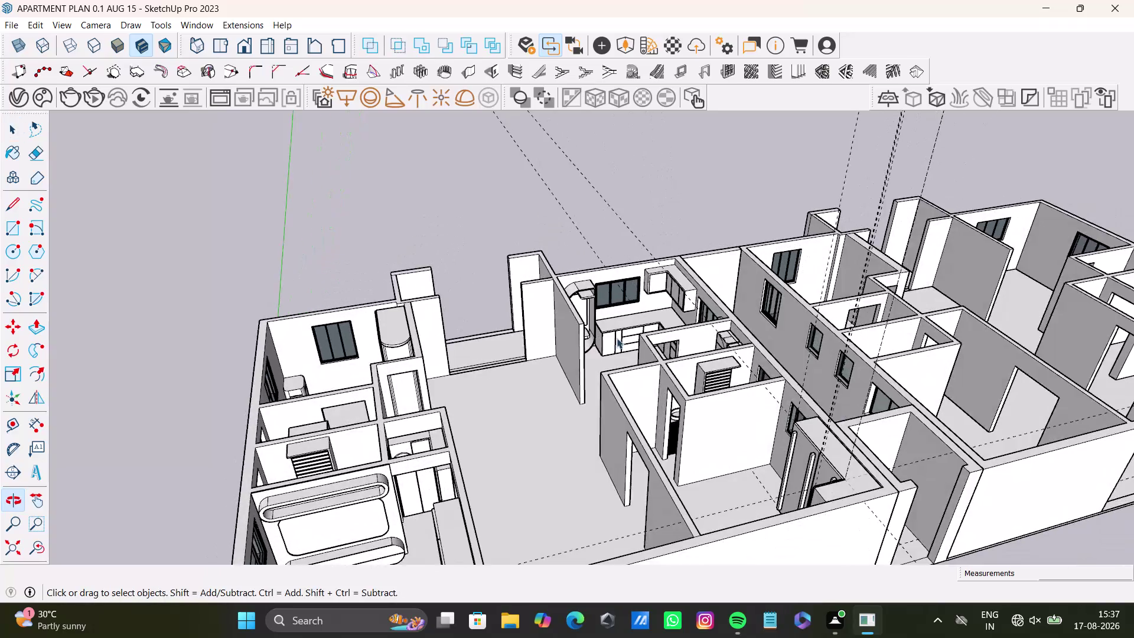
Orbit over the apartment rooms toward the bedroom wardrobe wall.
scroll(up, 3)
middle_drag(634, 352, 814, 373)
scroll(up, 3)
middle_drag(639, 326, 602, 481)
scroll(down, 3)
middle_drag(614, 471, 446, 435)
scroll(down, 3)
middle_drag(527, 371, 558, 336)
middle_drag(580, 413, 487, 572)
scroll(down, 3)
middle_drag(499, 469, 567, 364)
middle_drag(666, 405, 405, 408)
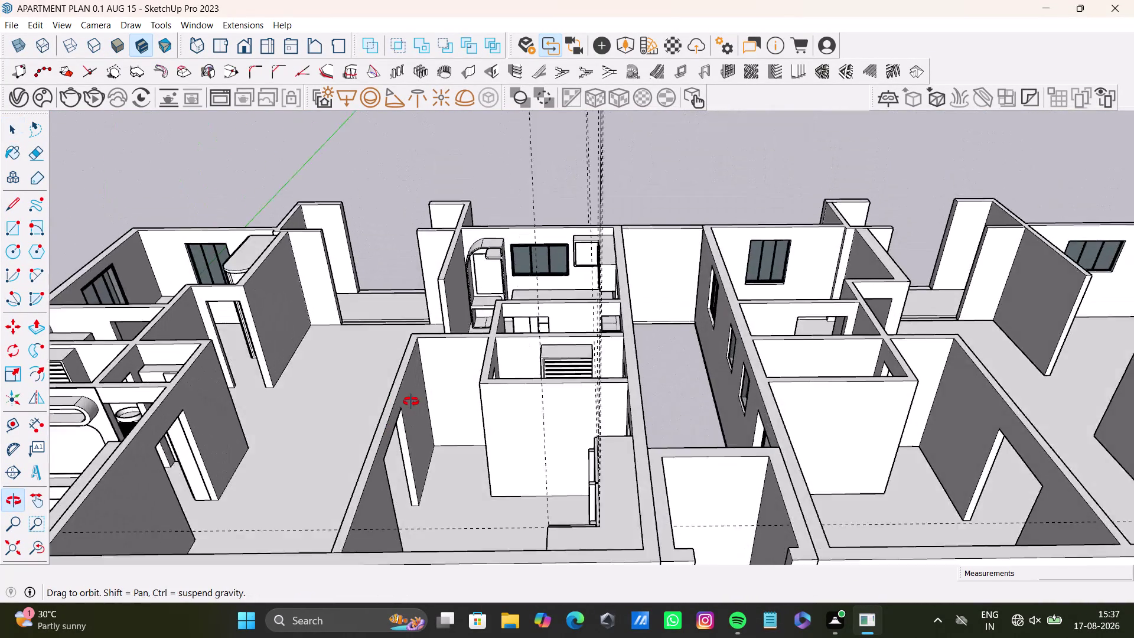
middle_drag(405, 408, 508, 361)
scroll(up, 3)
middle_drag(575, 382, 677, 371)
middle_drag(682, 376, 644, 440)
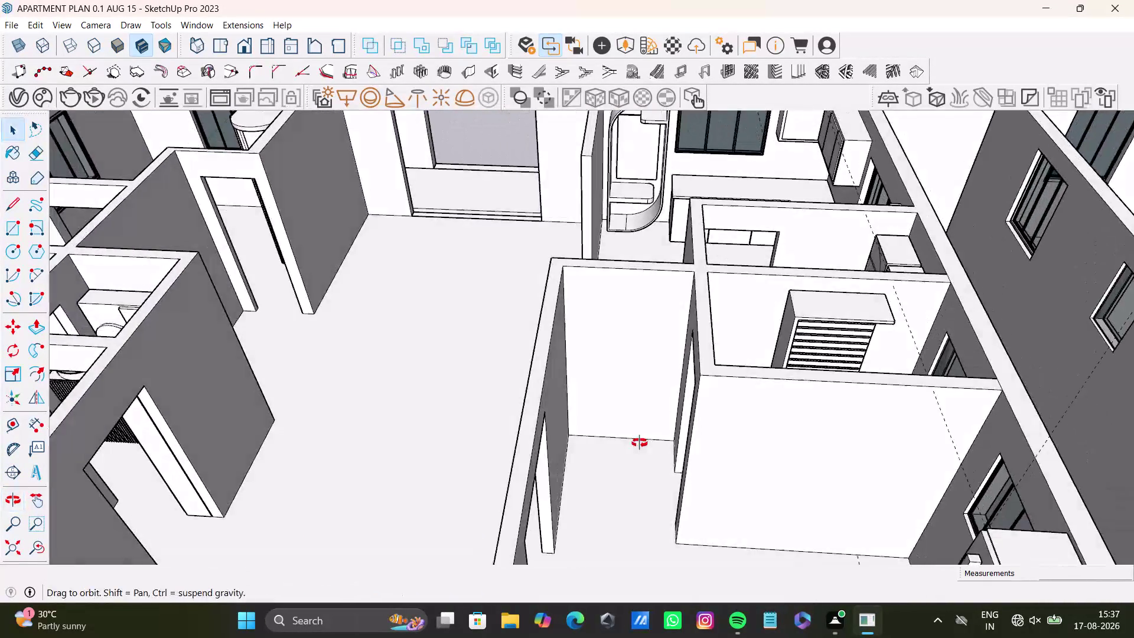
middle_drag(644, 440, 620, 433)
scroll(up, 3)
middle_drag(601, 391, 606, 310)
scroll(down, 3)
middle_drag(730, 428, 839, 453)
middle_drag(868, 466, 949, 466)
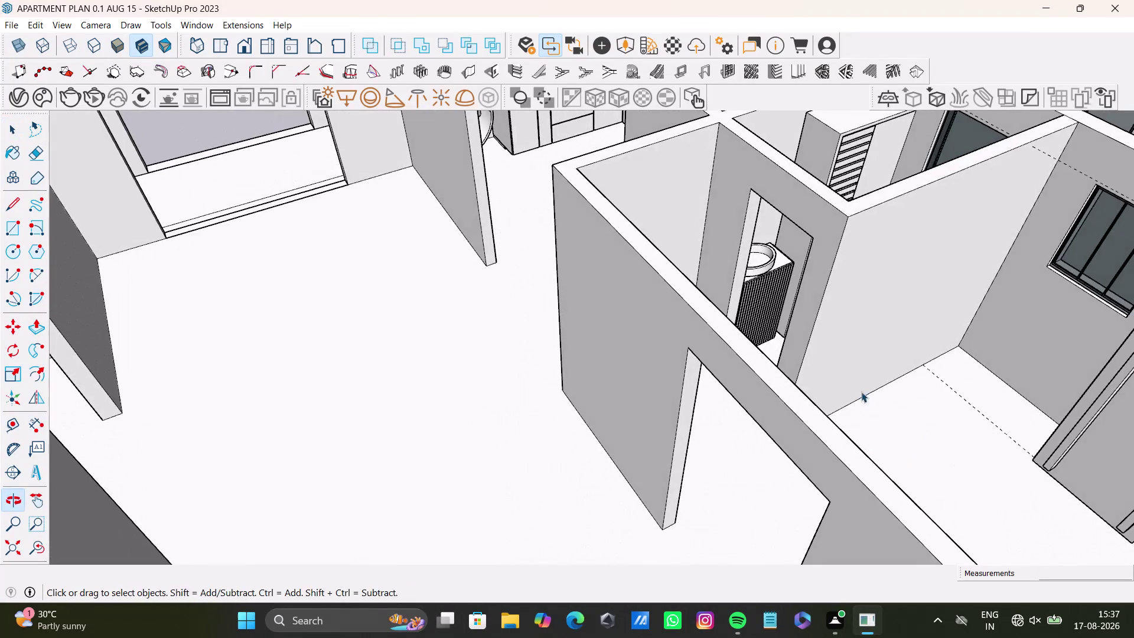
middle_drag(801, 383, 542, 457)
middle_drag(529, 480, 809, 505)
middle_drag(753, 375, 527, 431)
middle_drag(520, 434, 675, 482)
middle_drag(672, 371, 563, 384)
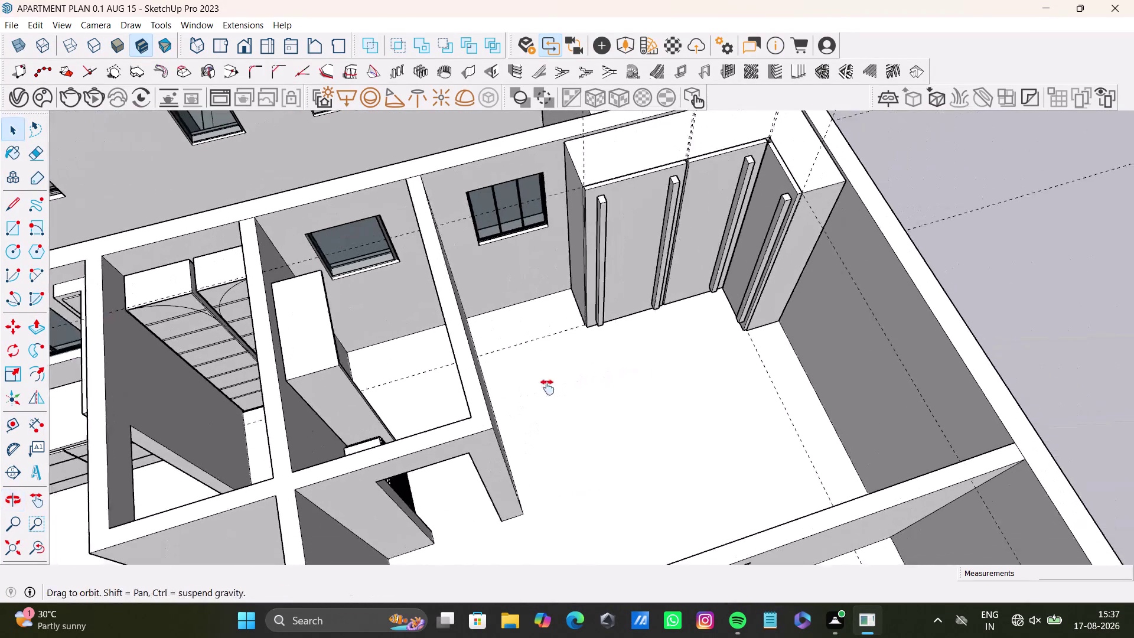
middle_drag(563, 384, 543, 387)
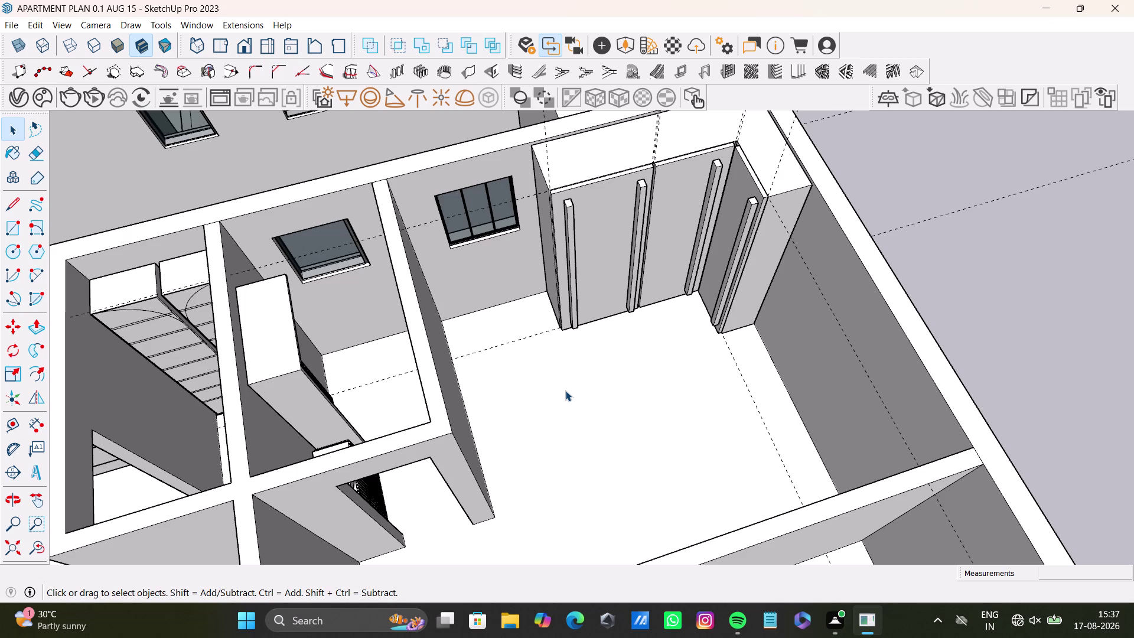
key(space)
key(space)
scroll(down, 3)
middle_drag(628, 441, 703, 552)
middle_drag(695, 525, 584, 417)
scroll(down, 3)
middle_drag(603, 482, 611, 383)
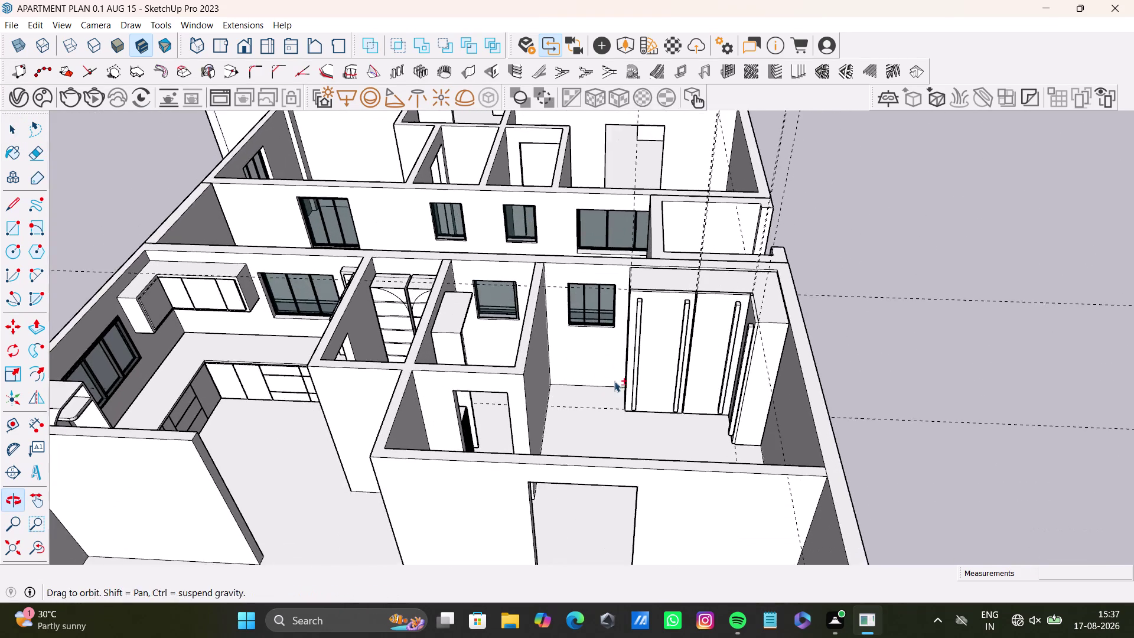
Orbit toward the wardrobe beside the window and frame the corner wardrobe from above.
middle_drag(628, 406, 823, 581)
scroll(up, 3)
middle_drag(659, 317, 547, 203)
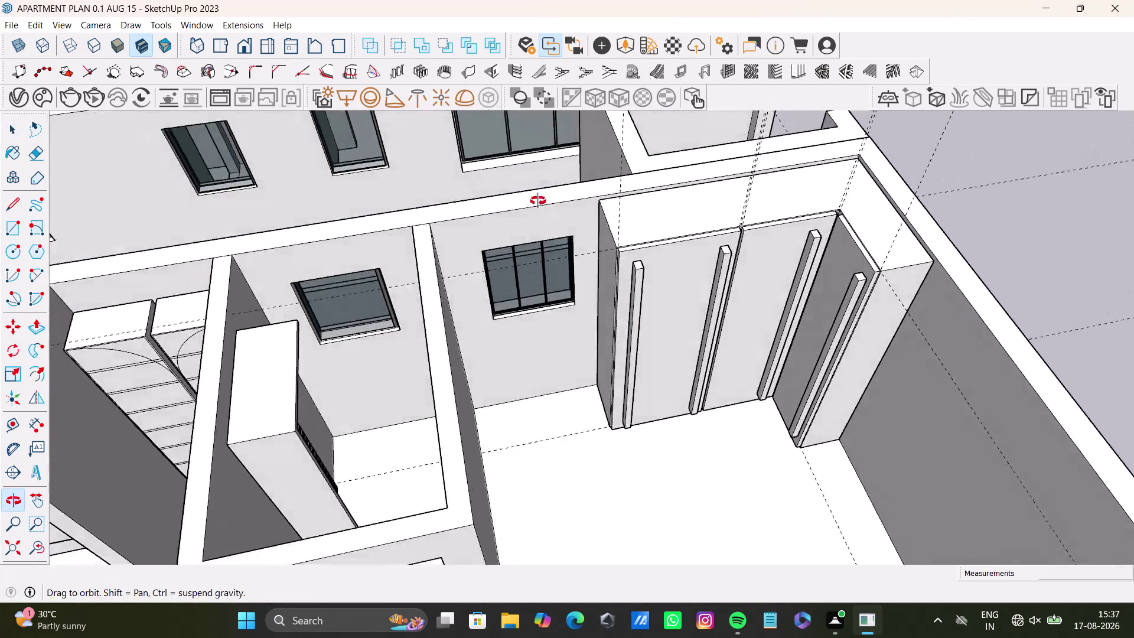
middle_drag(547, 203, 272, 311)
scroll(up, 3)
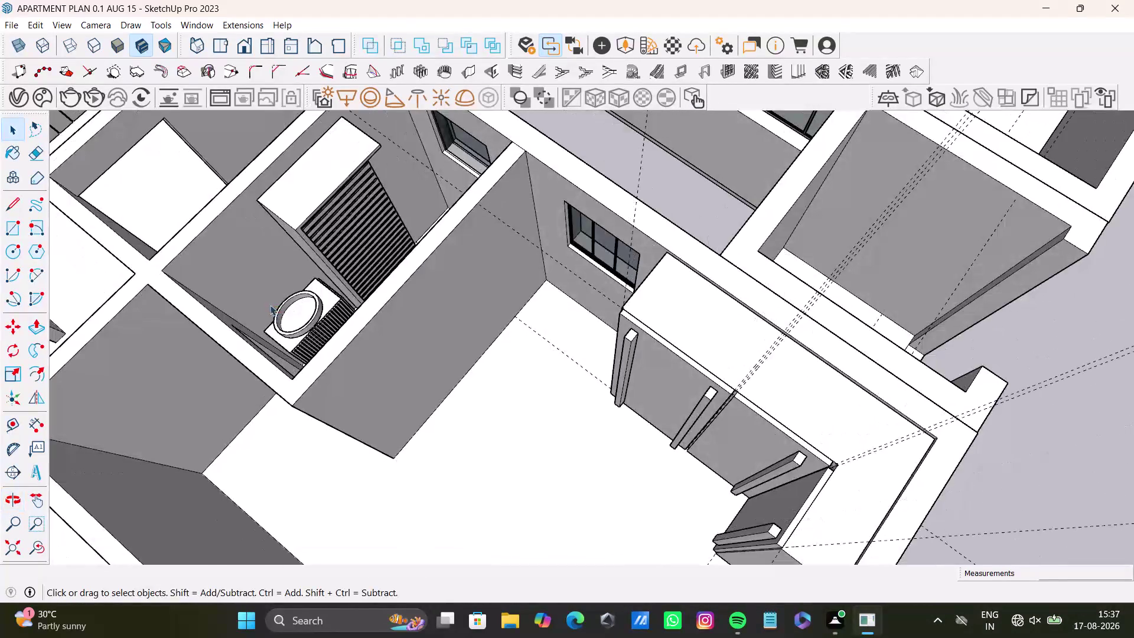
scroll(down, 3)
middle_drag(310, 293, 679, 419)
middle_drag(665, 436, 567, 297)
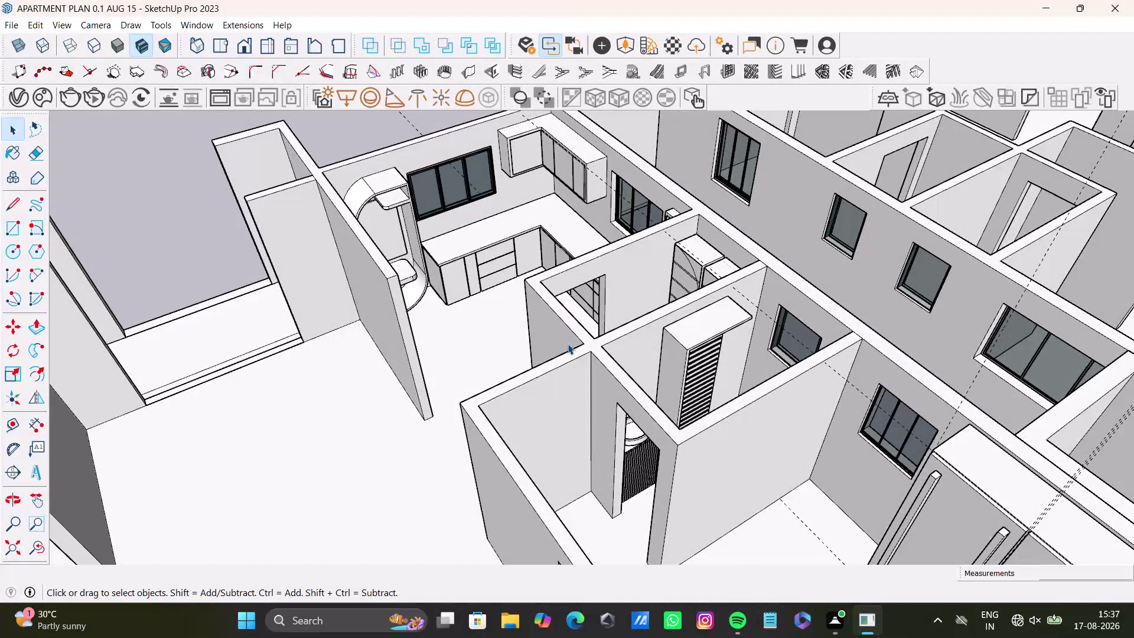
middle_drag(781, 405, 797, 422)
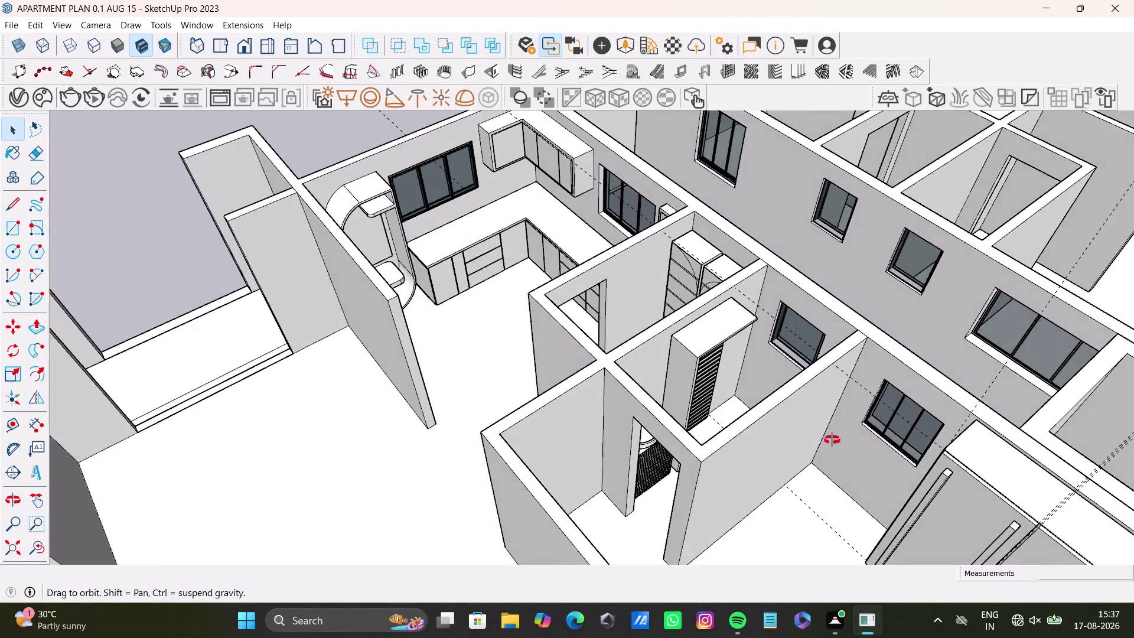
middle_drag(798, 422, 936, 456)
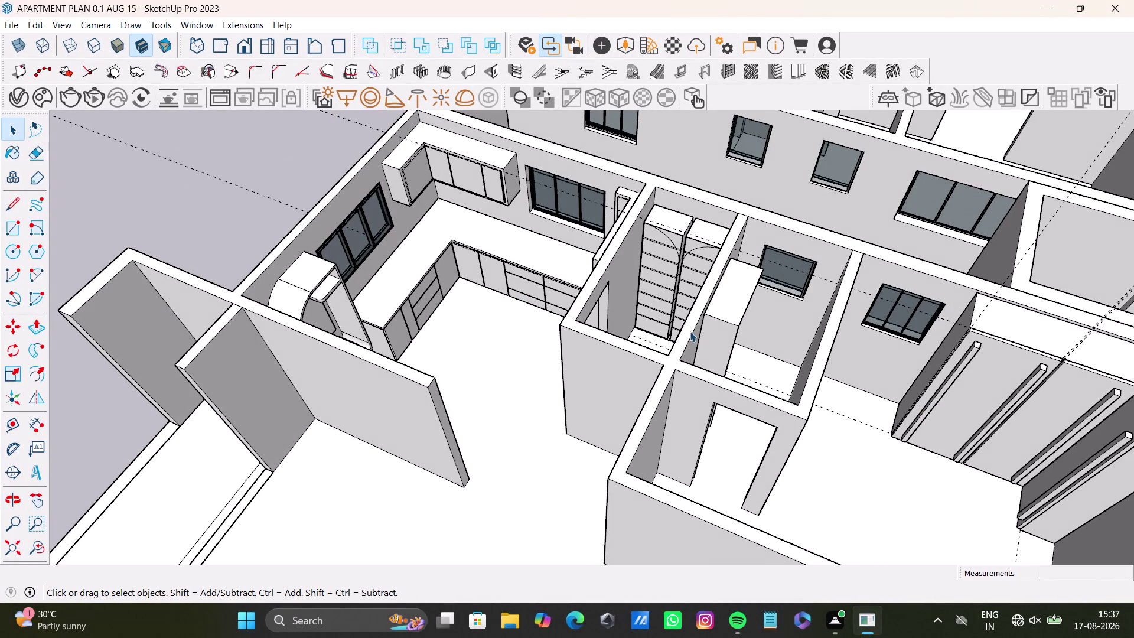
middle_drag(689, 331, 447, 331)
middle_drag(554, 336, 837, 349)
middle_drag(839, 281, 691, 317)
scroll(up, 3)
middle_drag(594, 311, 485, 379)
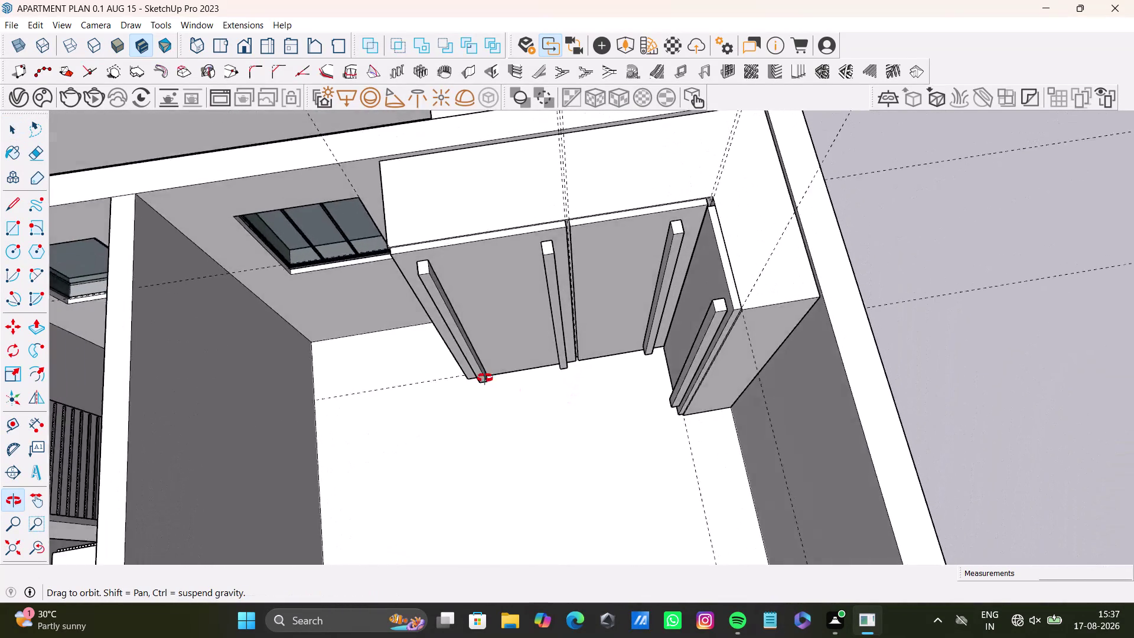
middle_drag(486, 379, 415, 368)
scroll(up, 3)
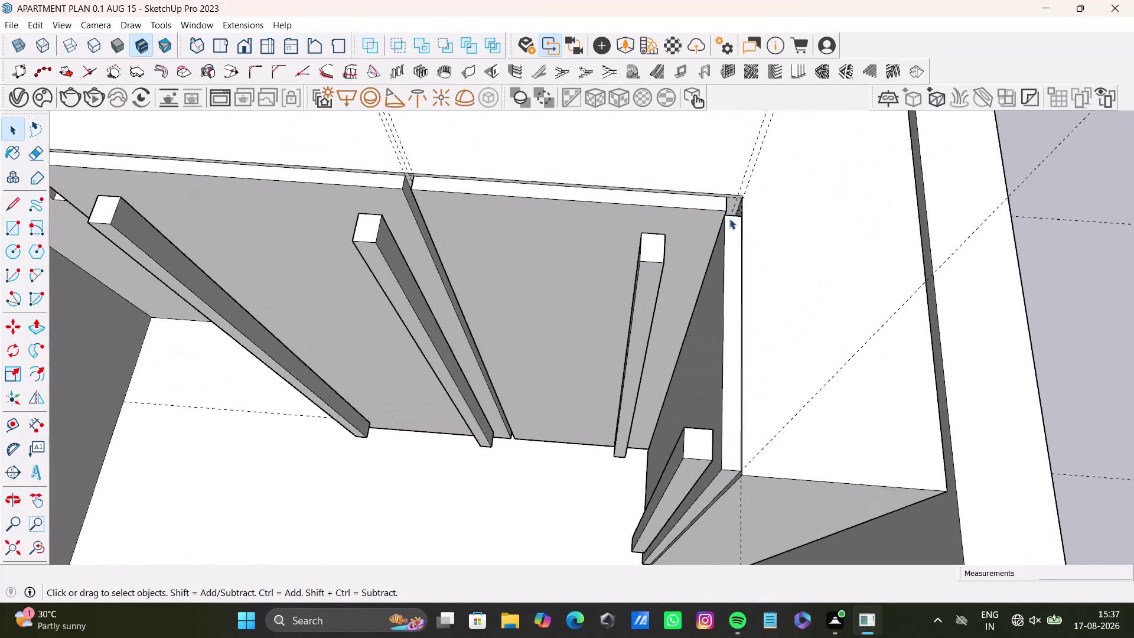
scroll(up, 3)
middle_drag(728, 222, 763, 164)
scroll(down, 3)
middle_drag(689, 272, 894, 265)
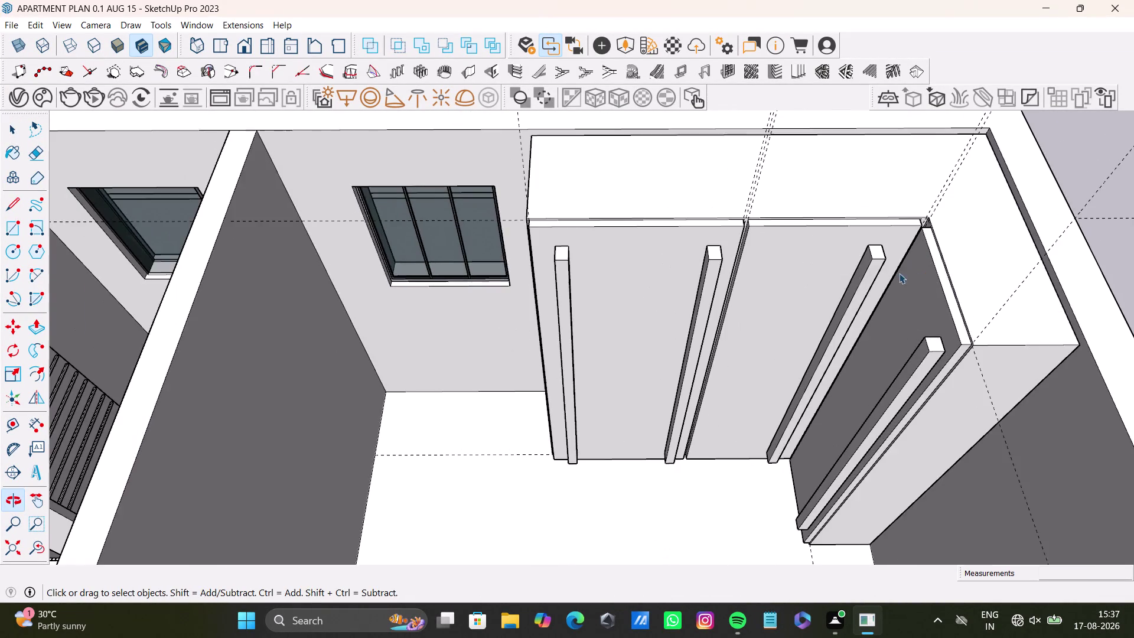
scroll(down, 3)
middle_drag(891, 306, 878, 224)
middle_drag(869, 308, 1088, 296)
middle_drag(860, 266, 833, 254)
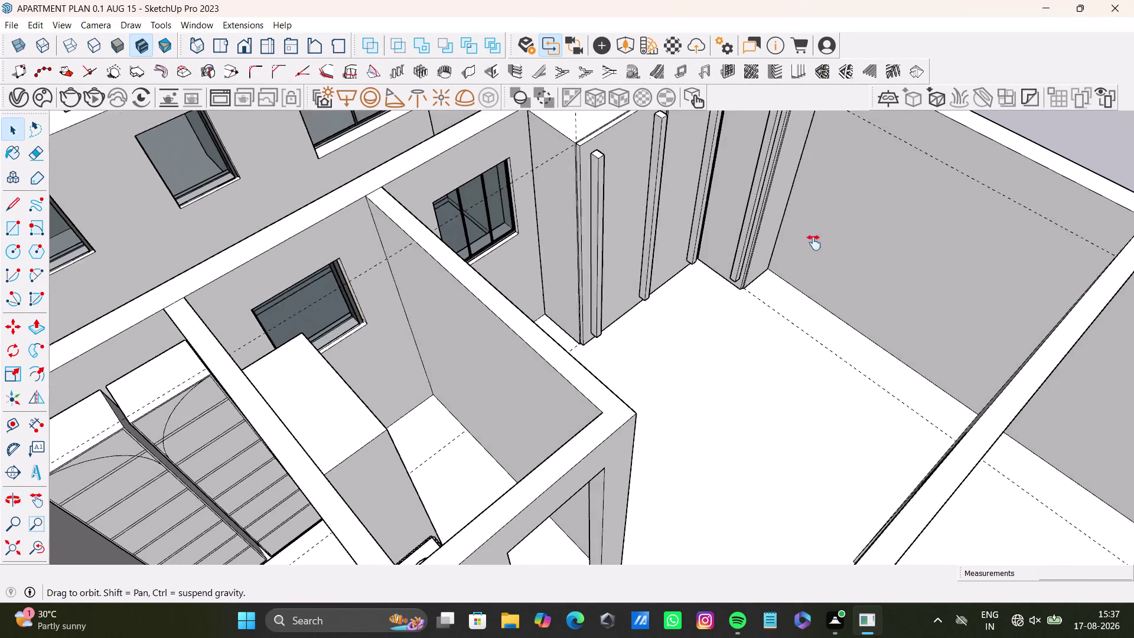
middle_drag(833, 255, 722, 207)
middle_drag(643, 248, 854, 205)
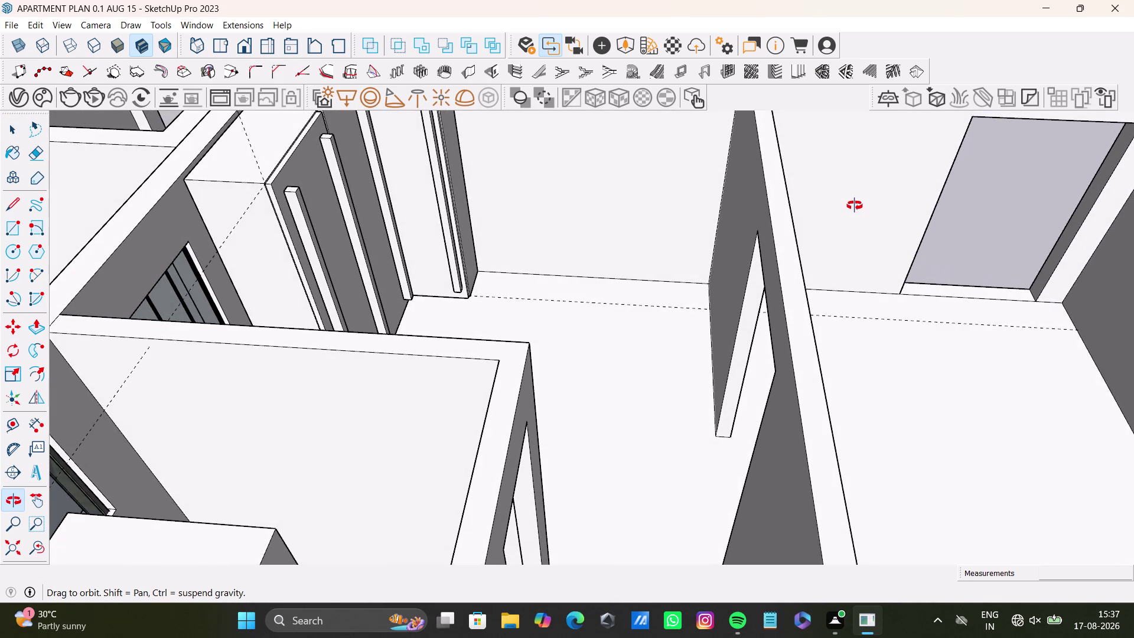
middle_drag(854, 206, 854, 205)
middle_drag(757, 253, 755, 390)
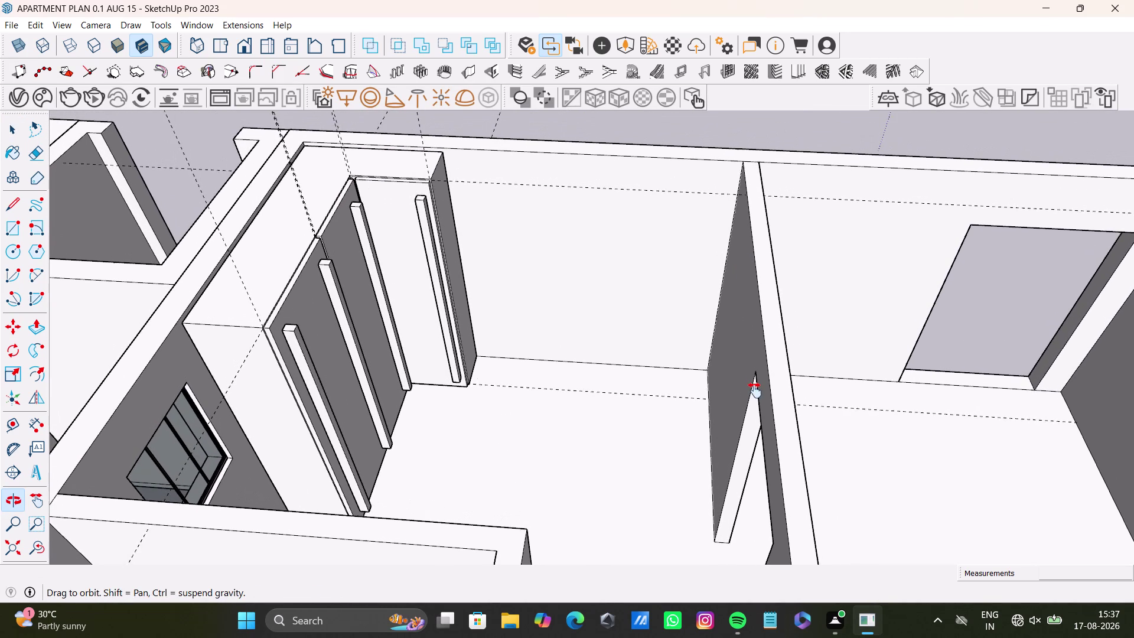
middle_drag(755, 390, 754, 391)
middle_drag(593, 374, 490, 375)
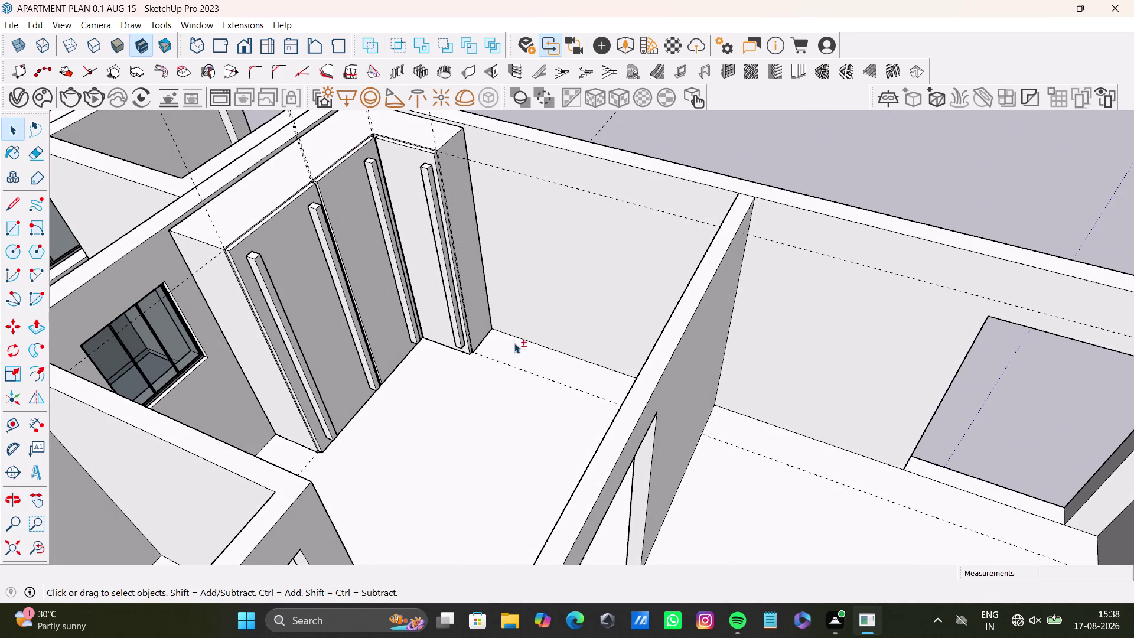
middle_drag(540, 367, 448, 408)
scroll(up, 3)
middle_drag(483, 265, 606, 416)
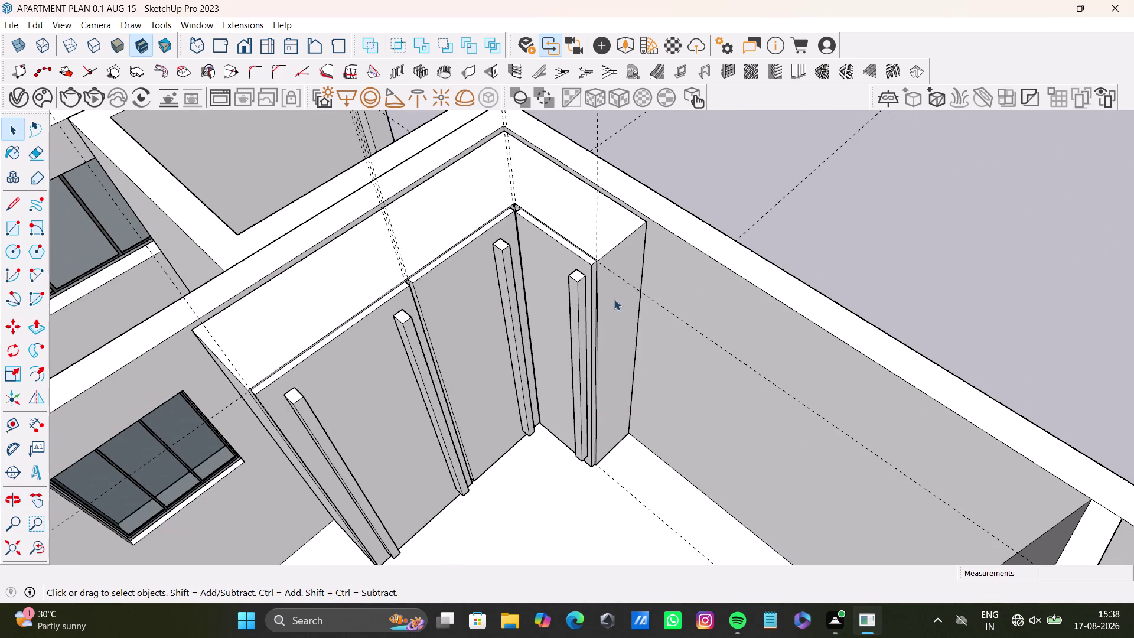
Open the corner wardrobe for editing and undo back to remove the door handles.
click(614, 272)
triple_click(615, 272)
double_click(615, 272)
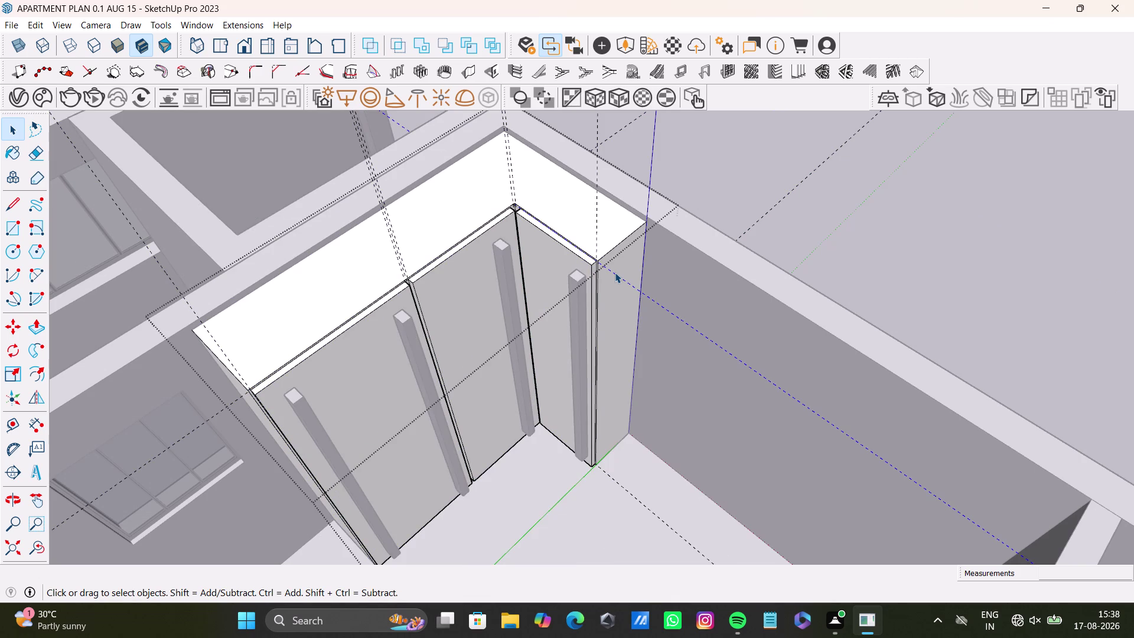
key(ctrl+z)
key(ctrl+z)
key(ctrl+z)
key(ctrl+z)
key(ctrl+z)
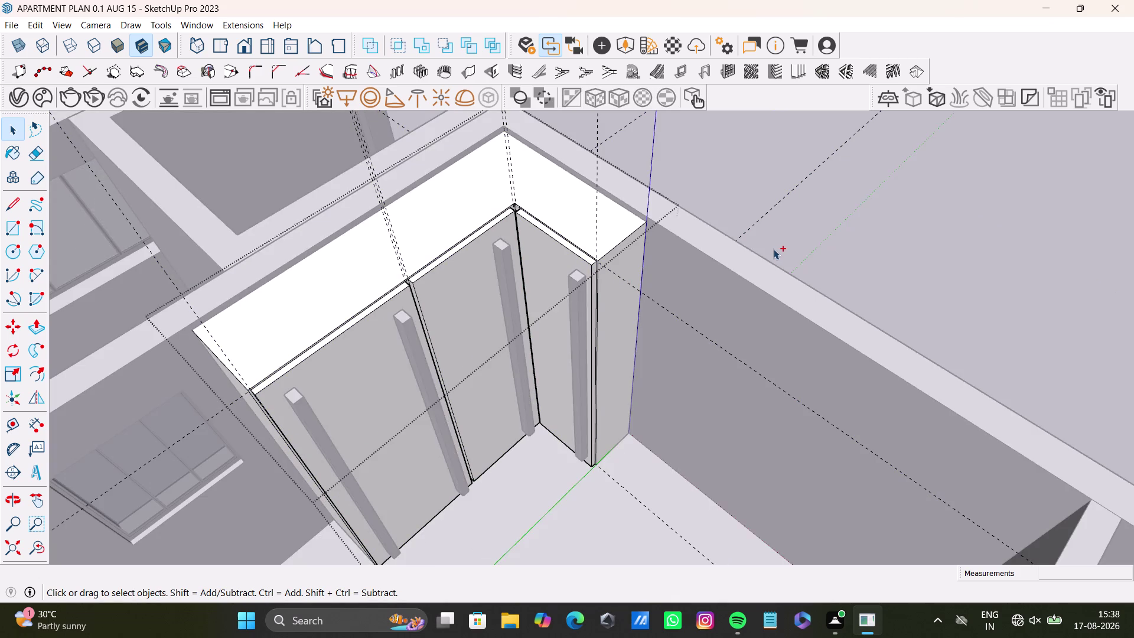
key(ctrl+z)
key(ctrl+z)
key(ctrl+z)
key(ctrl+z)
key(ctrl+z)
key(ctrl+z)
key(ctrl+z)
key(ctrl+z)
key(ctrl+z)
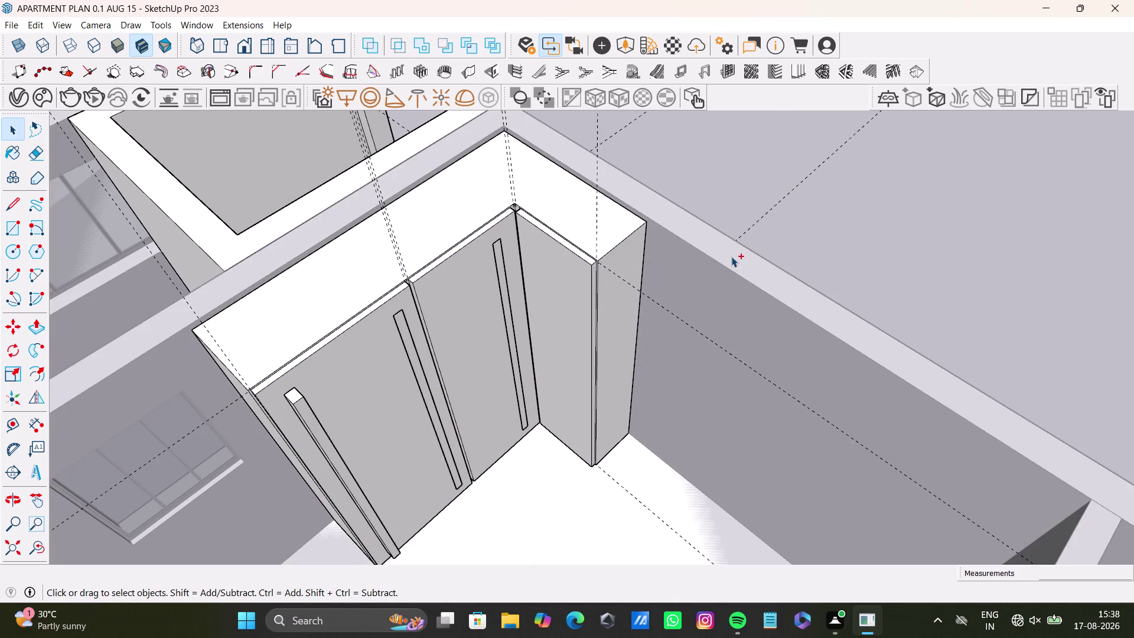
key(ctrl+z)
key(ctrl+z)
key(ctrl+z)
key(ctrl+z)
key(ctrl+z)
key(ctrl+z)
key(ctrl+z)
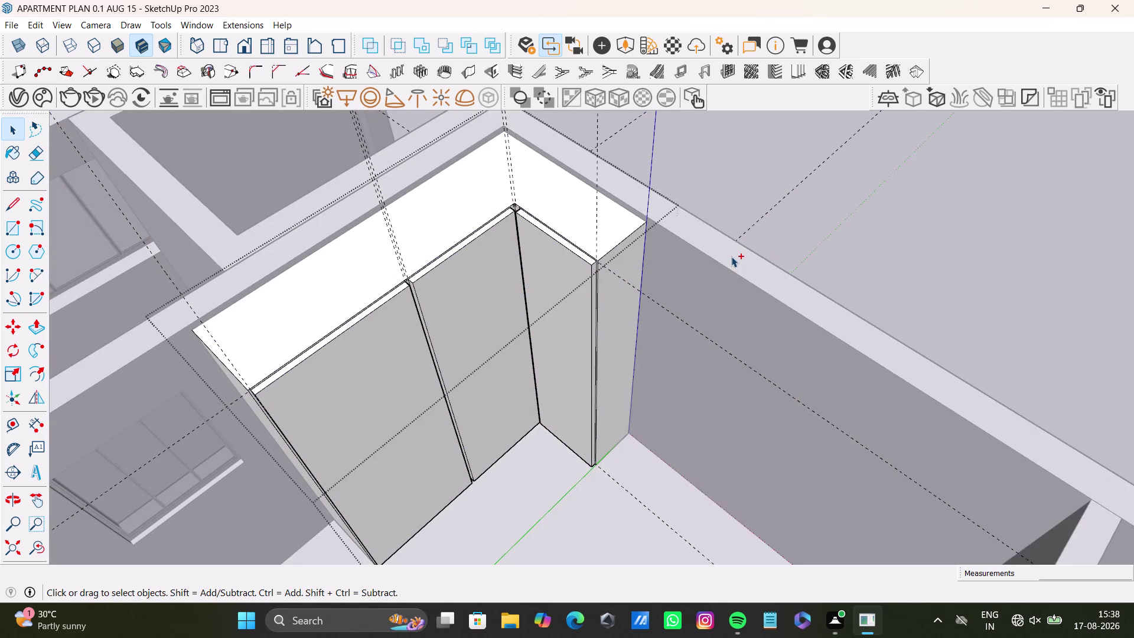
key(ctrl+z)
Select the corner door panel and the wardrobe's top and inner corner faces.
click(577, 325)
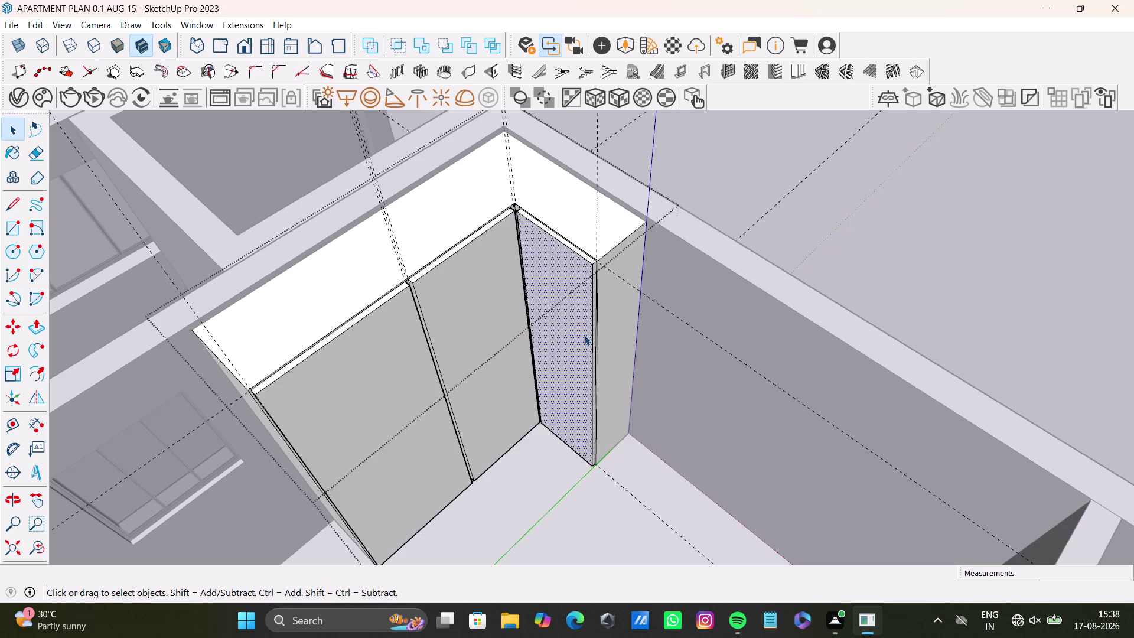
scroll(up, 3)
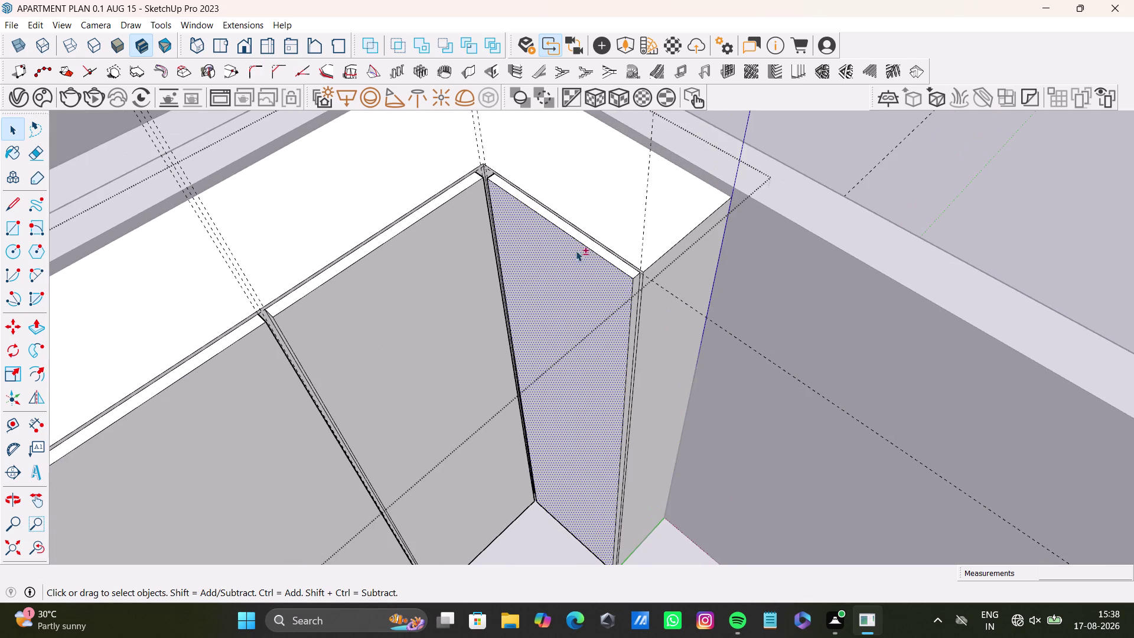
double_click(585, 272)
click(587, 268)
double_click(587, 268)
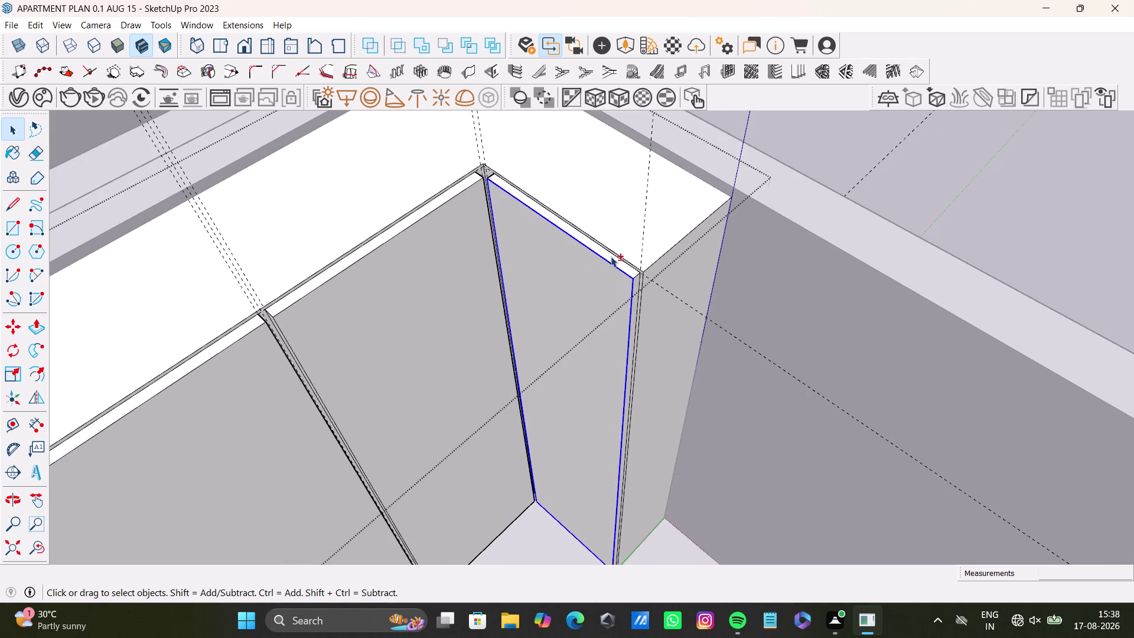
double_click(613, 259)
double_click(604, 270)
double_click(634, 294)
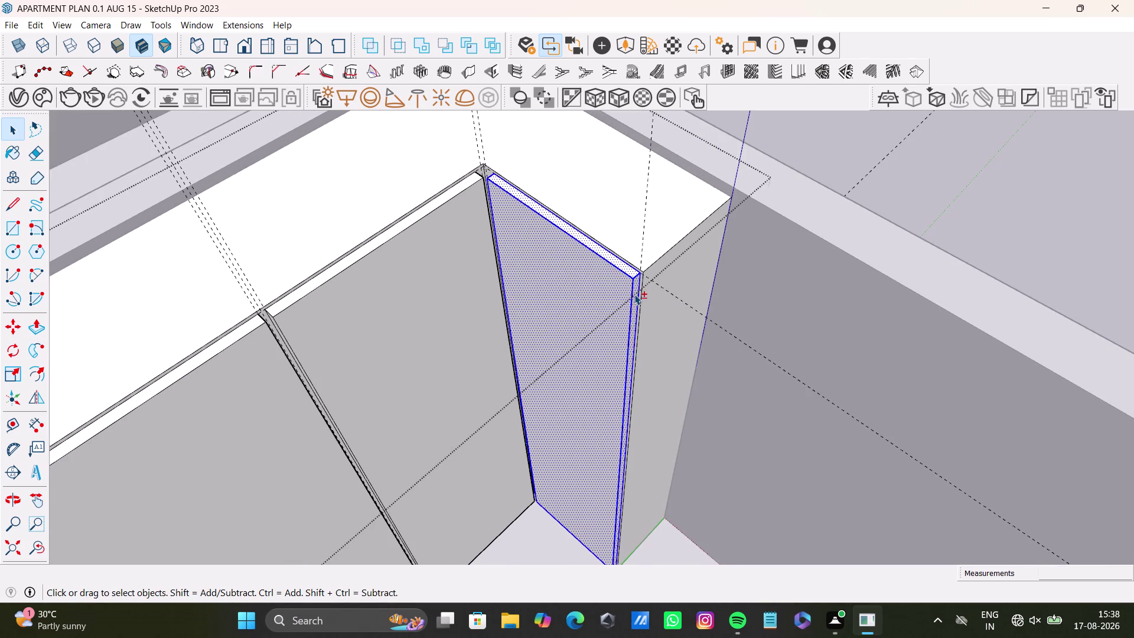
middle_drag(557, 348, 831, 350)
middle_drag(758, 275, 598, 421)
scroll(up, 3)
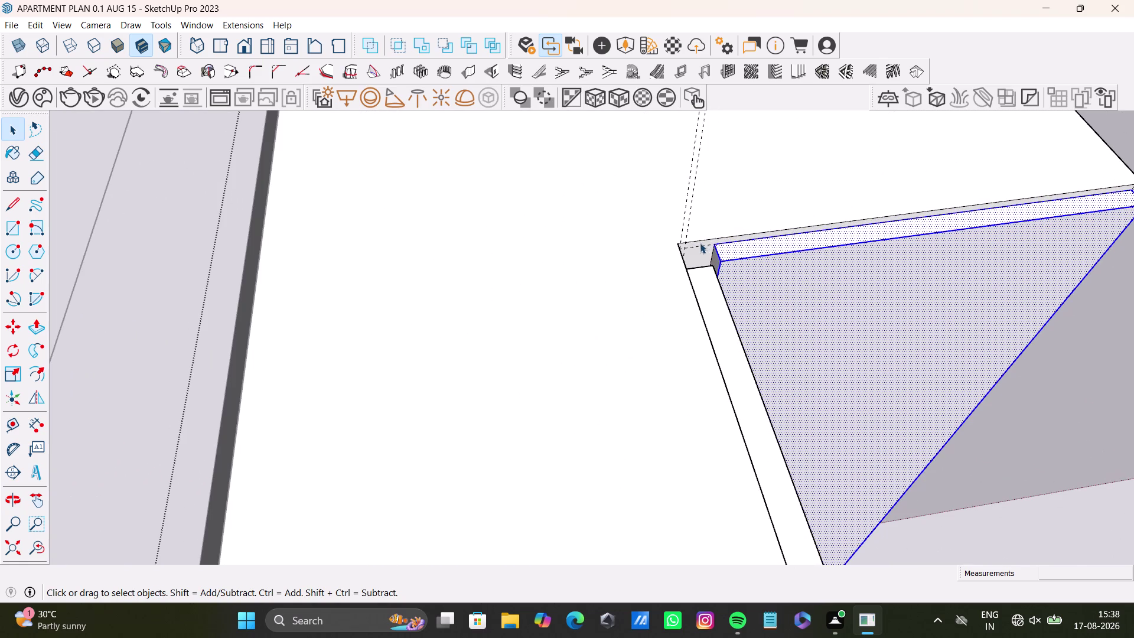
double_click(717, 256)
scroll(up, 3)
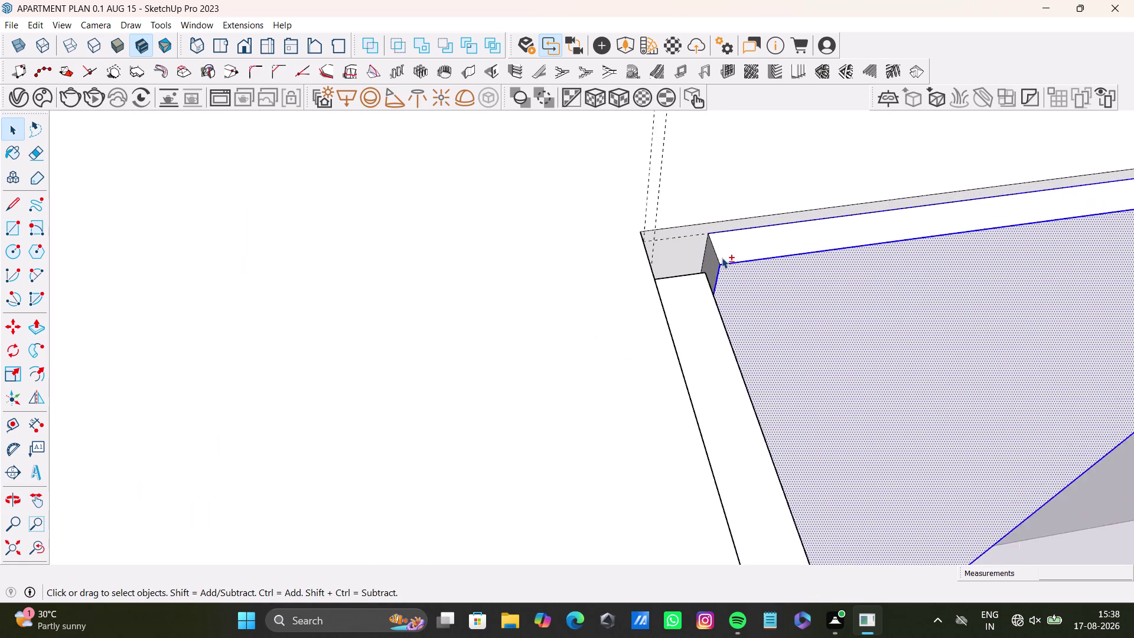
scroll(up, 3)
double_click(708, 258)
double_click(750, 243)
scroll(down, 3)
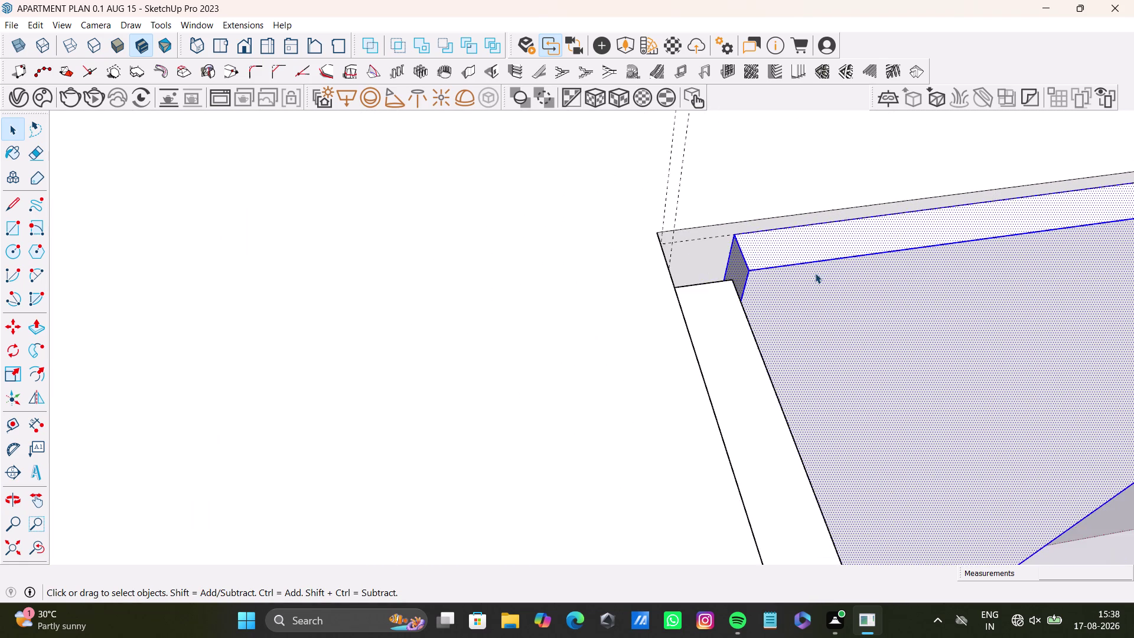
scroll(down, 3)
middle_drag(954, 327, 550, 277)
middle_drag(572, 278, 311, 285)
scroll(down, 3)
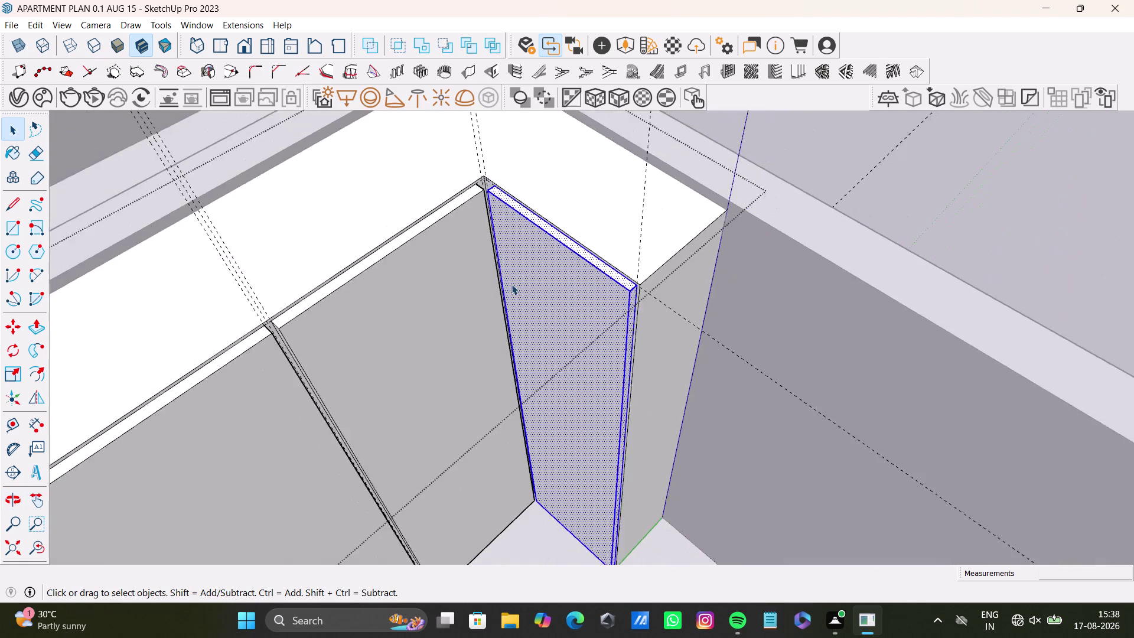
scroll(down, 3)
middle_drag(511, 294, 500, 310)
Push/Pull the narrow corner face outward to the door panel's corner.
key(Delete)
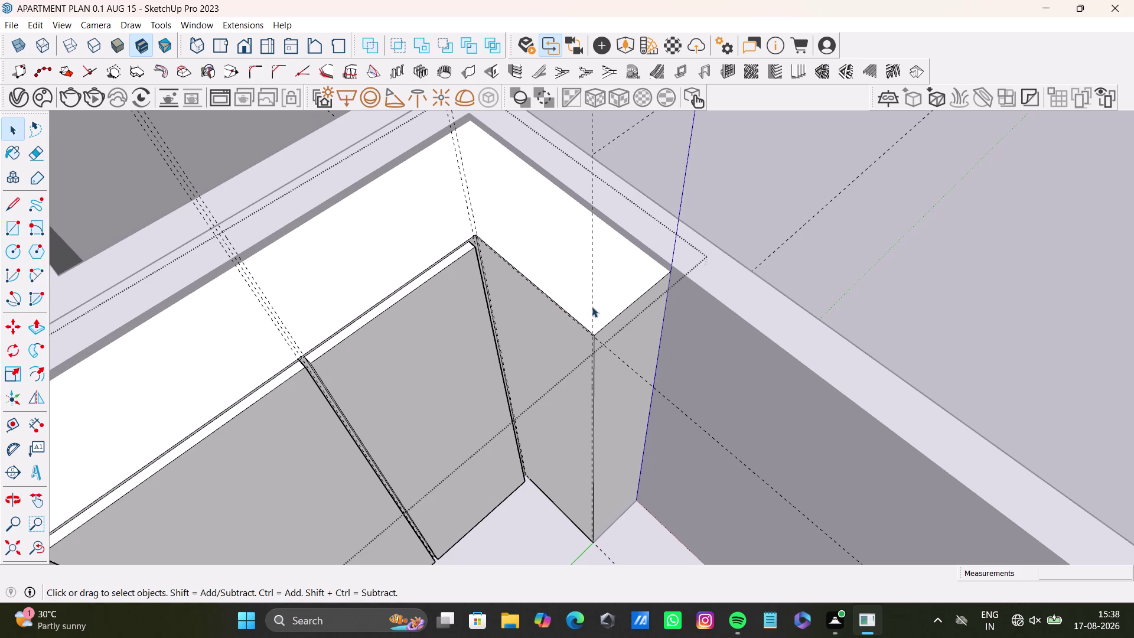
key(space)
click(628, 350)
key(p)
drag(626, 356, 619, 355)
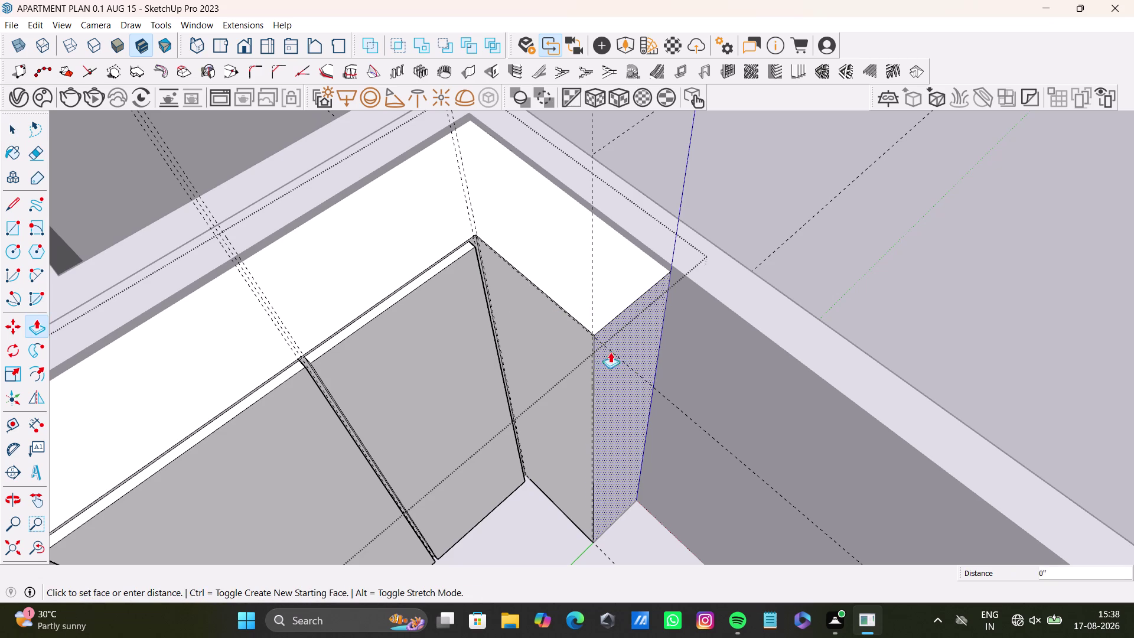
drag(619, 355, 478, 251)
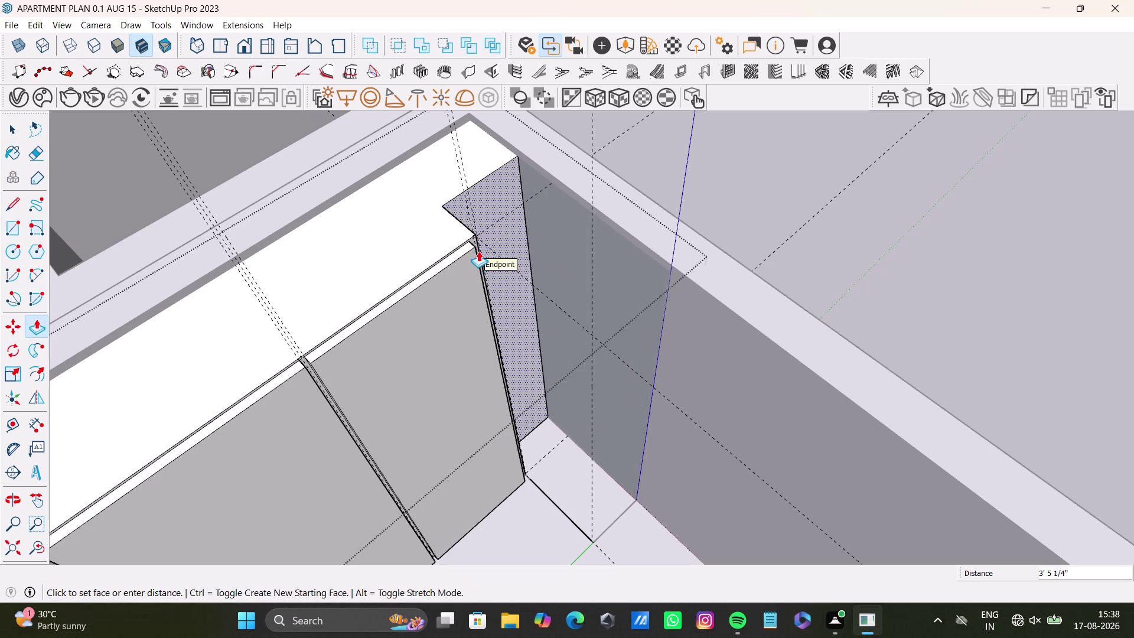
drag(478, 251, 425, 271)
key(space)
Orbit around the wardrobe's side to inspect the extended corner section.
middle_drag(626, 354, 569, 381)
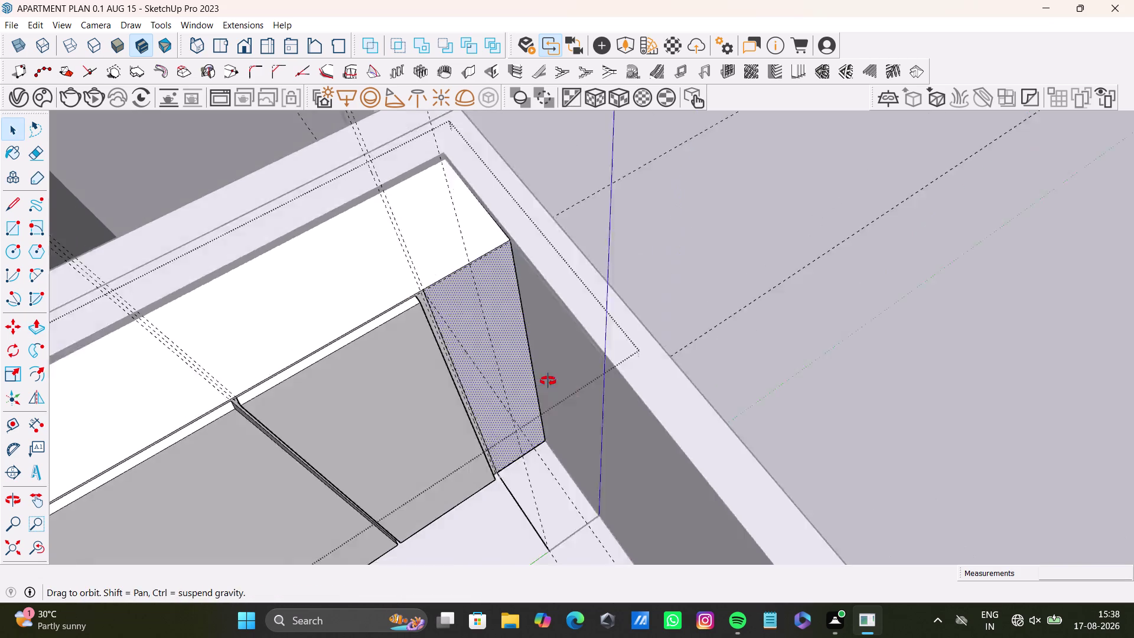
middle_drag(570, 381, 529, 374)
key(space)
click(673, 286)
scroll(up, 3)
middle_drag(472, 285, 578, 284)
middle_drag(577, 329, 525, 290)
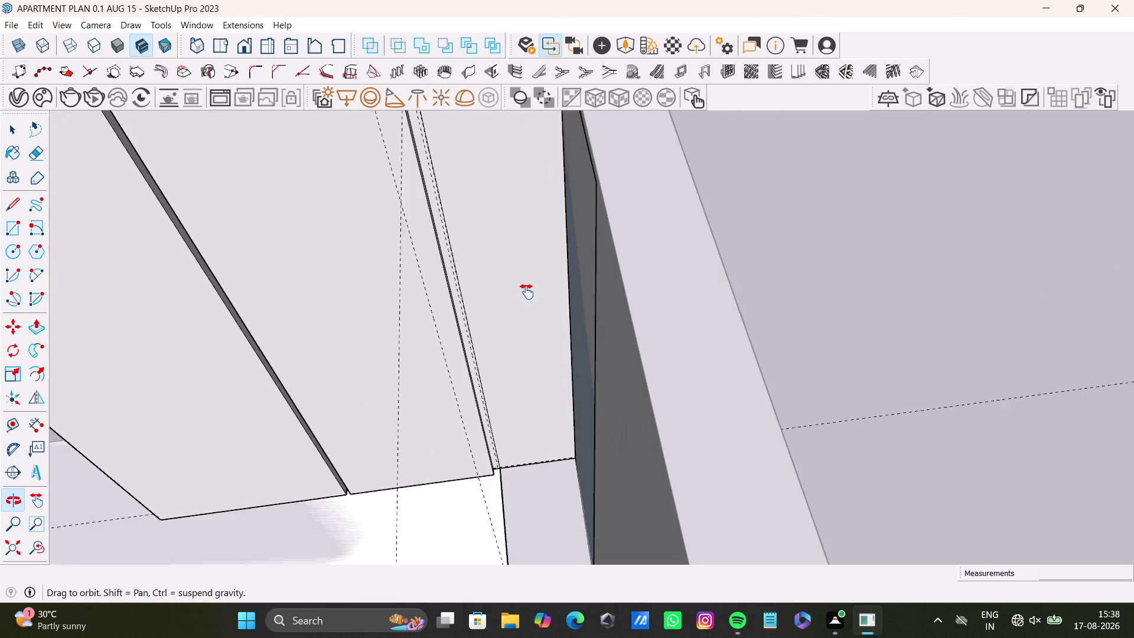
middle_drag(525, 290, 530, 296)
scroll(down, 3)
middle_drag(518, 309, 624, 302)
scroll(up, 3)
key(space)
scroll(down, 3)
middle_drag(618, 304, 672, 311)
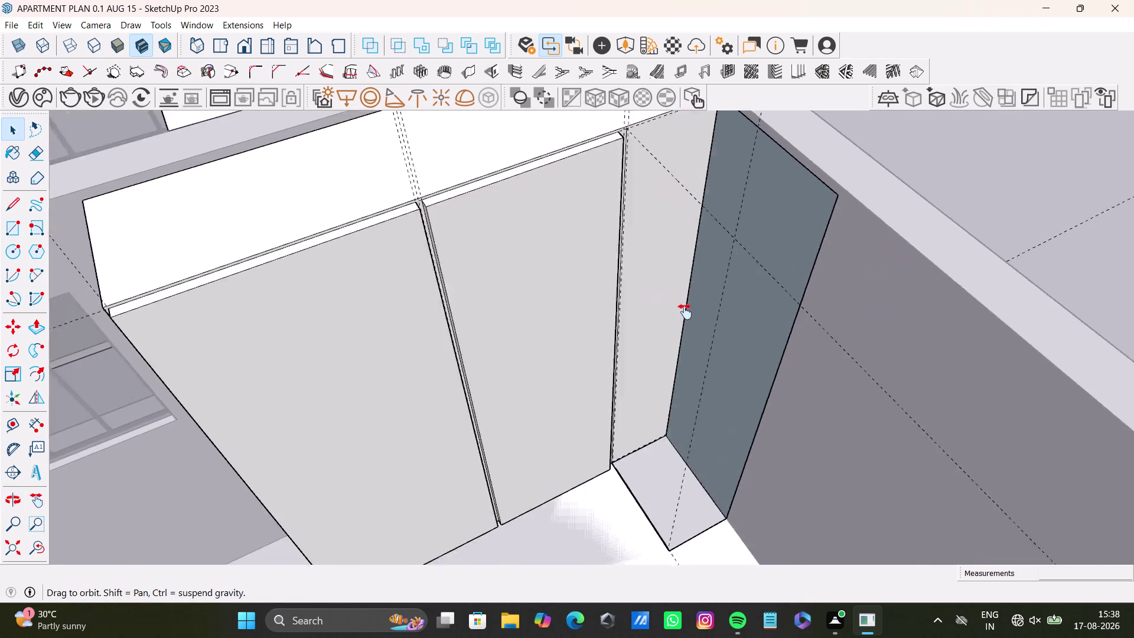
middle_drag(672, 312, 596, 412)
middle_drag(607, 408, 674, 393)
Select and delete the stray edges along the new side panel.
key(space)
click(826, 221)
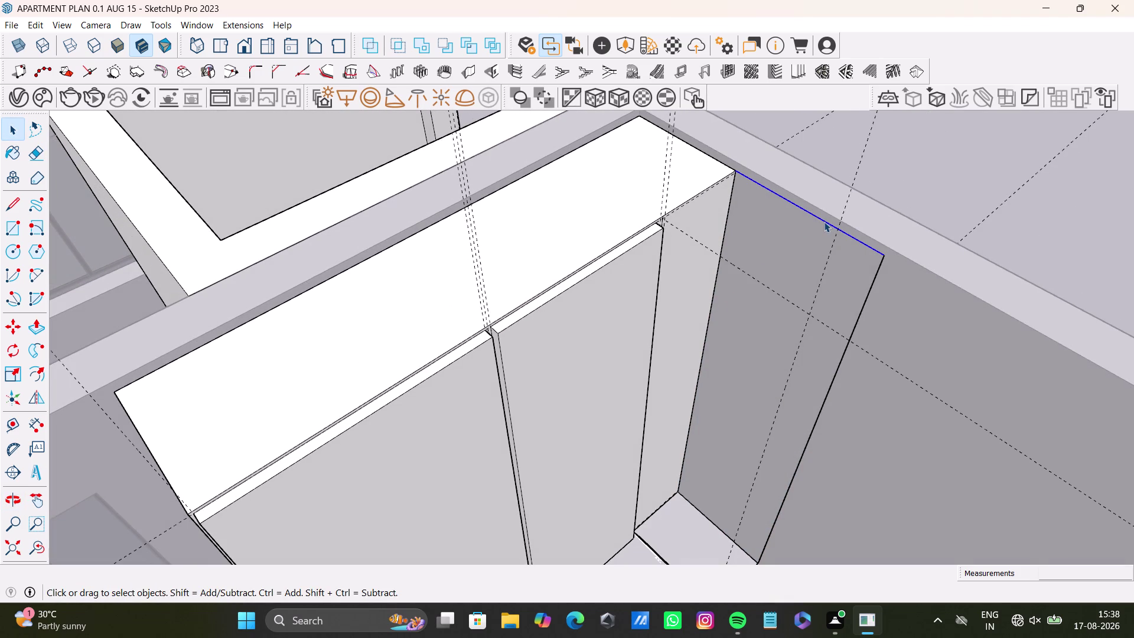
key(Delete)
drag(822, 224, 844, 264)
click(862, 308)
key(Delete)
Orbit out to view the whole wardrobe down to its base corner.
scroll(down, 3)
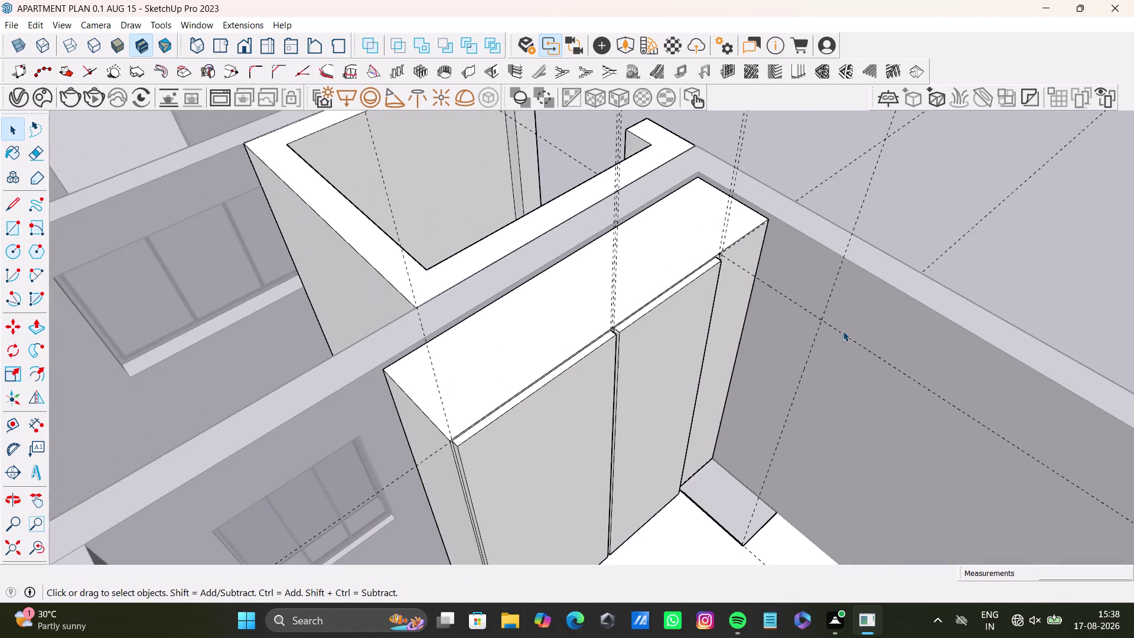
middle_drag(841, 332, 735, 214)
scroll(up, 3)
middle_drag(723, 291, 717, 230)
scroll(up, 3)
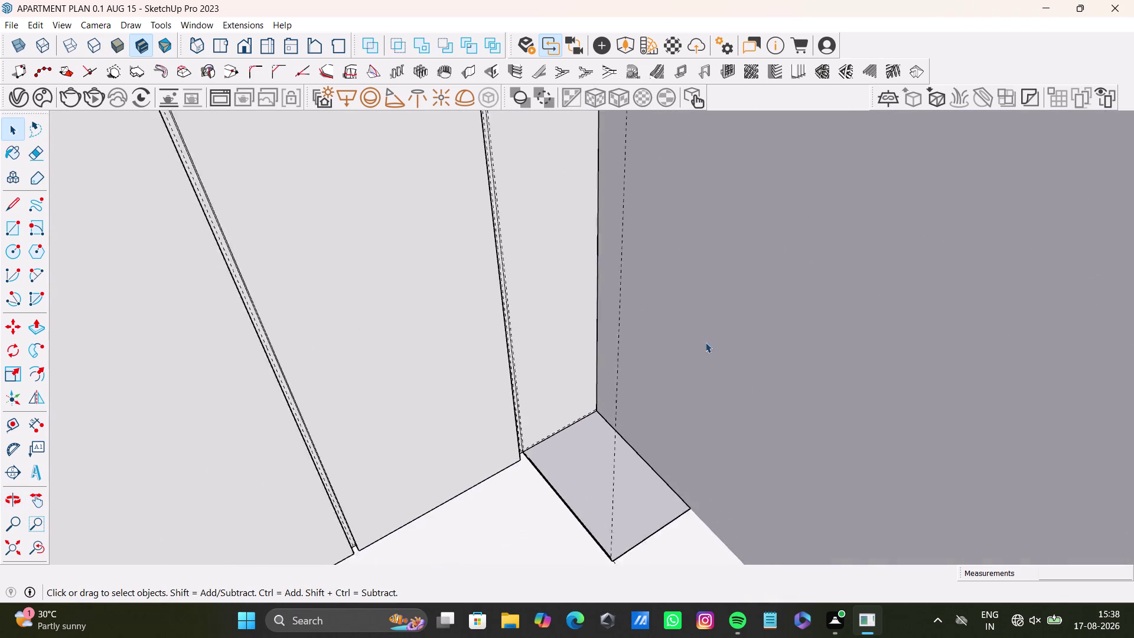
scroll(up, 3)
middle_drag(702, 343, 731, 211)
scroll(up, 3)
middle_drag(604, 369, 599, 419)
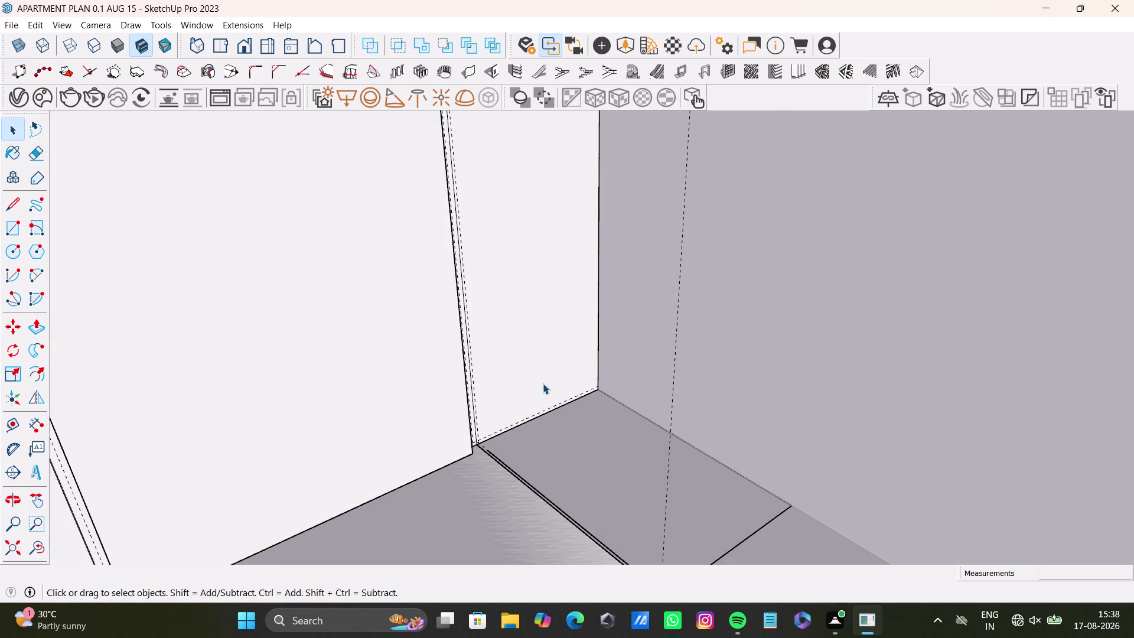
Try deleting the floor area in front of the wardrobe, then undo the deletion.
click(548, 494)
click(558, 505)
double_click(560, 512)
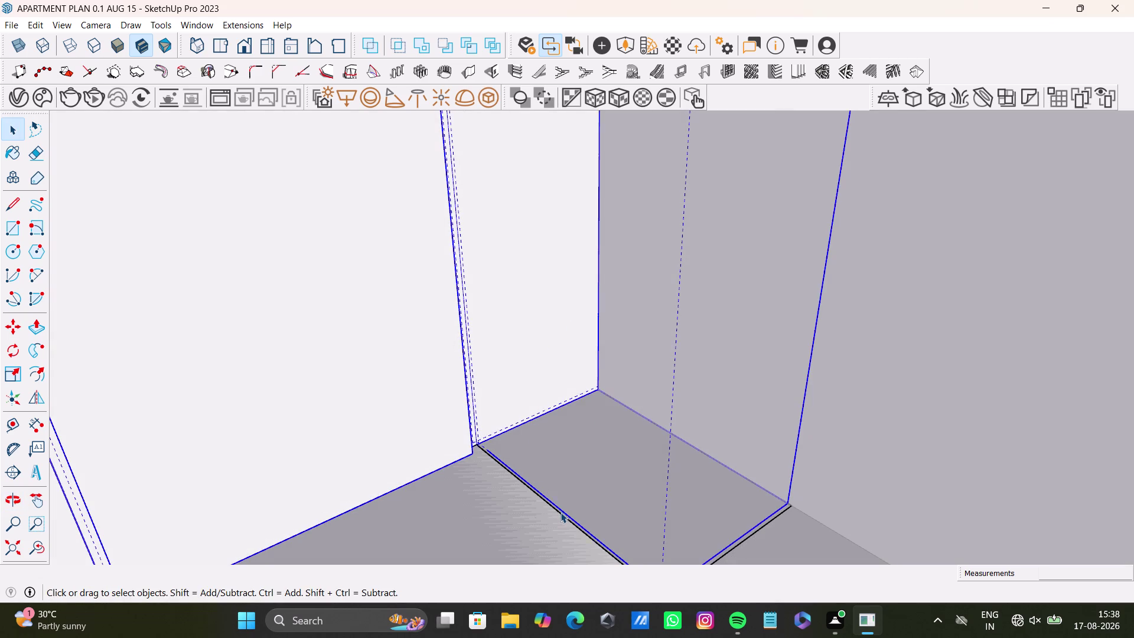
key(Delete)
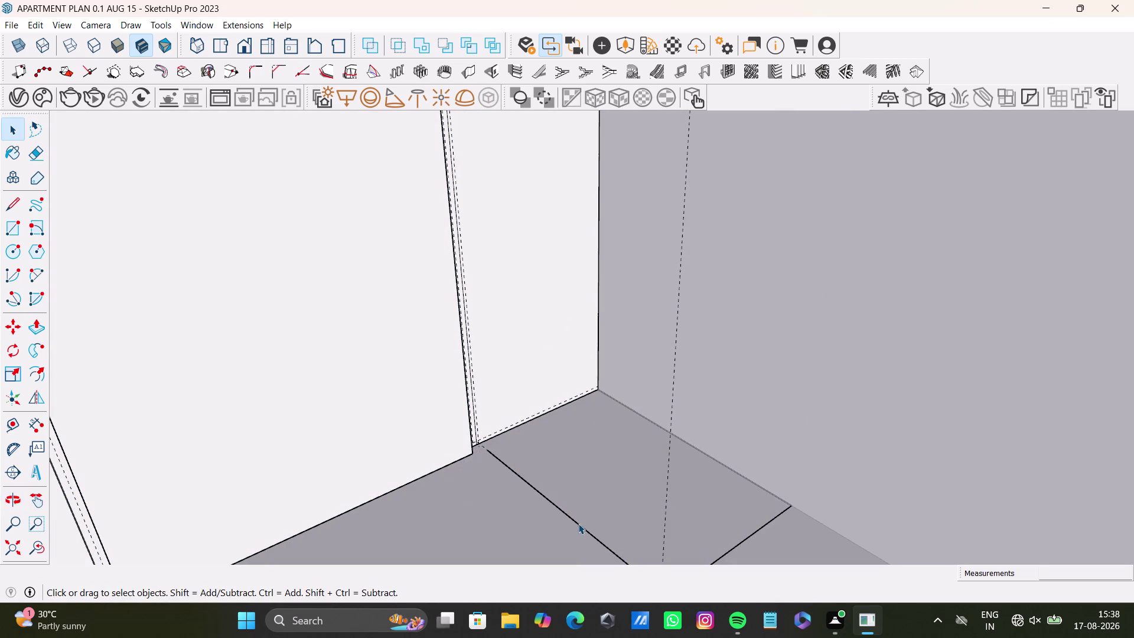
click(580, 525)
key(Delete)
key(ctrl+z)
Select and delete the stray diagonal edge on the floor at the wardrobe's base.
scroll(down, 3)
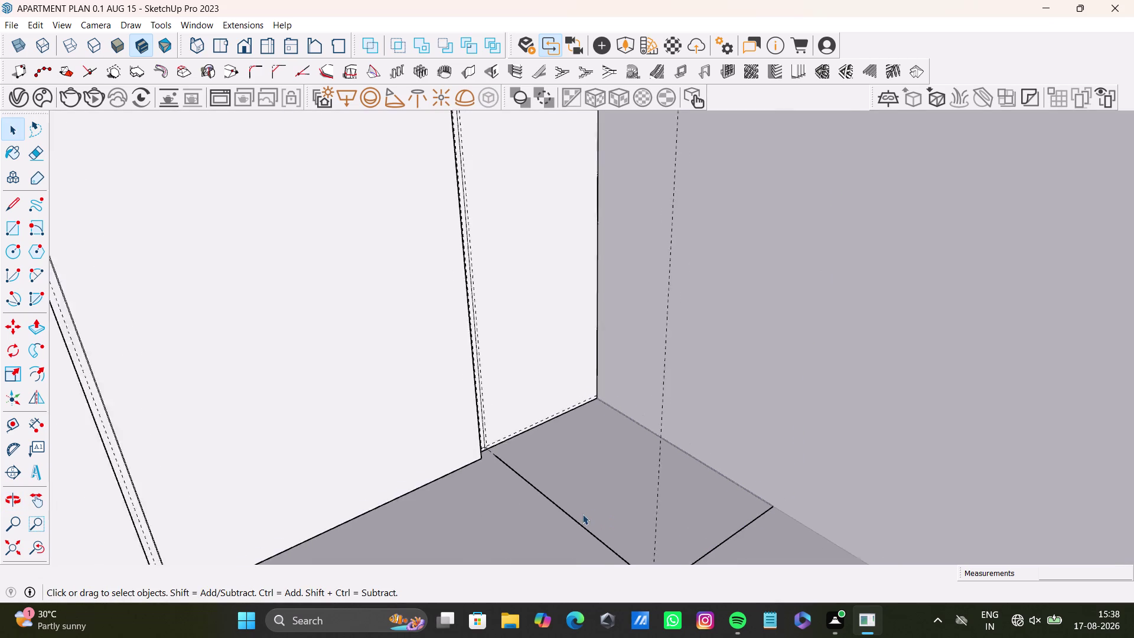
middle_drag(583, 505, 583, 386)
scroll(up, 3)
middle_drag(591, 432, 635, 473)
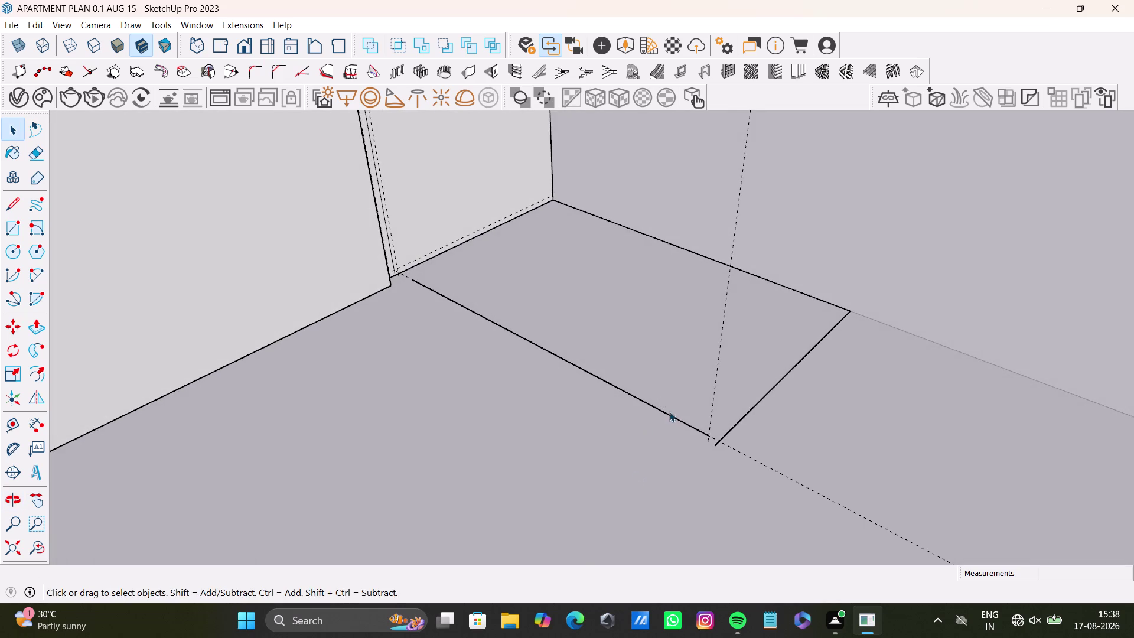
click(669, 413)
double_click(669, 417)
click(673, 419)
click(680, 423)
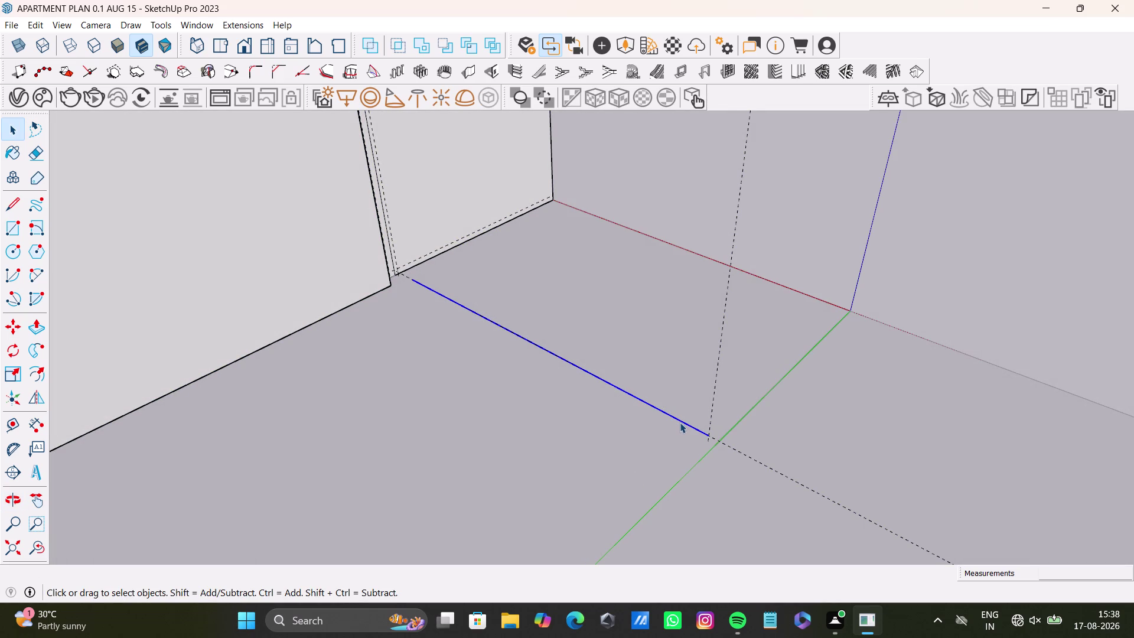
drag(679, 422, 692, 422)
key(Delete)
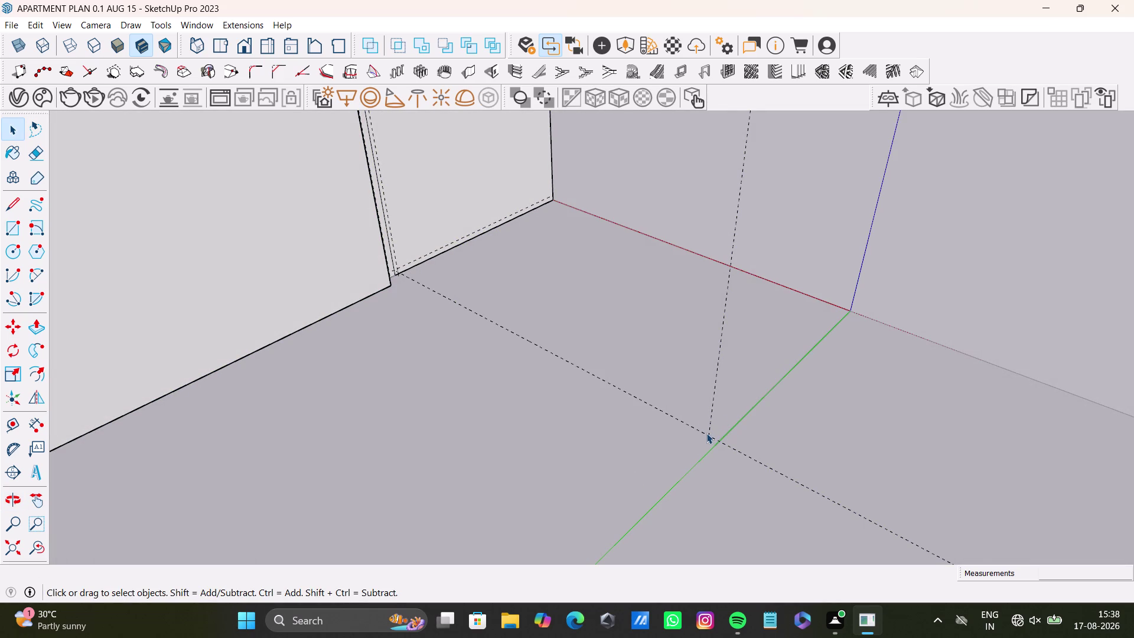
key(space)
scroll(down, 3)
scroll(up, 3)
scroll(down, 3)
key(space)
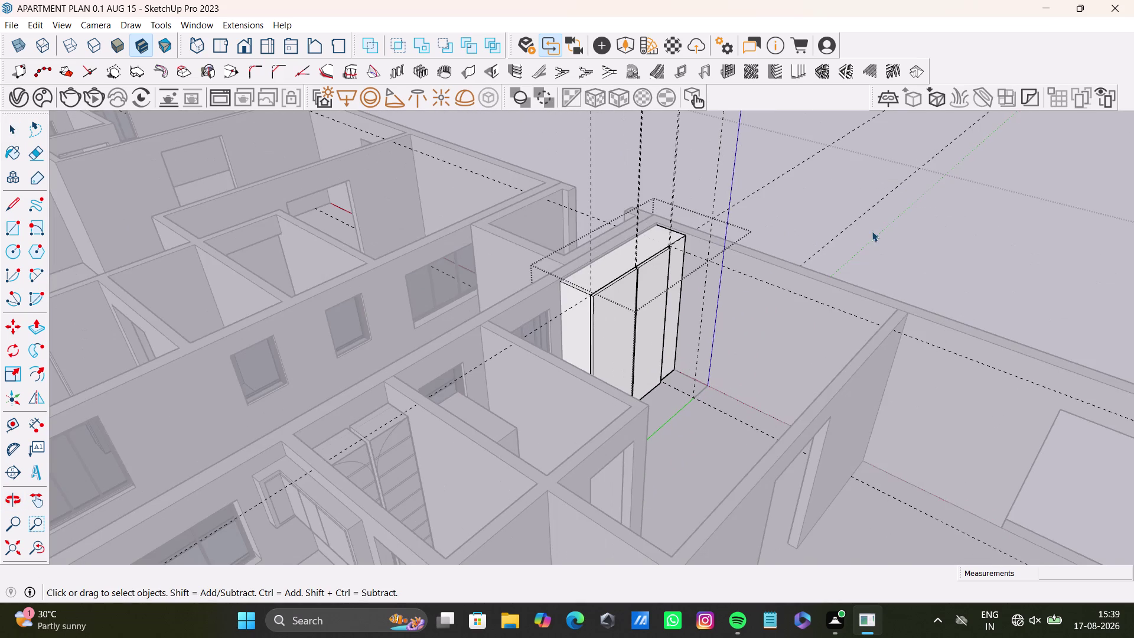
click(872, 230)
middle_drag(876, 274, 577, 356)
scroll(up, 3)
middle_drag(706, 397, 534, 439)
middle_drag(546, 441, 575, 440)
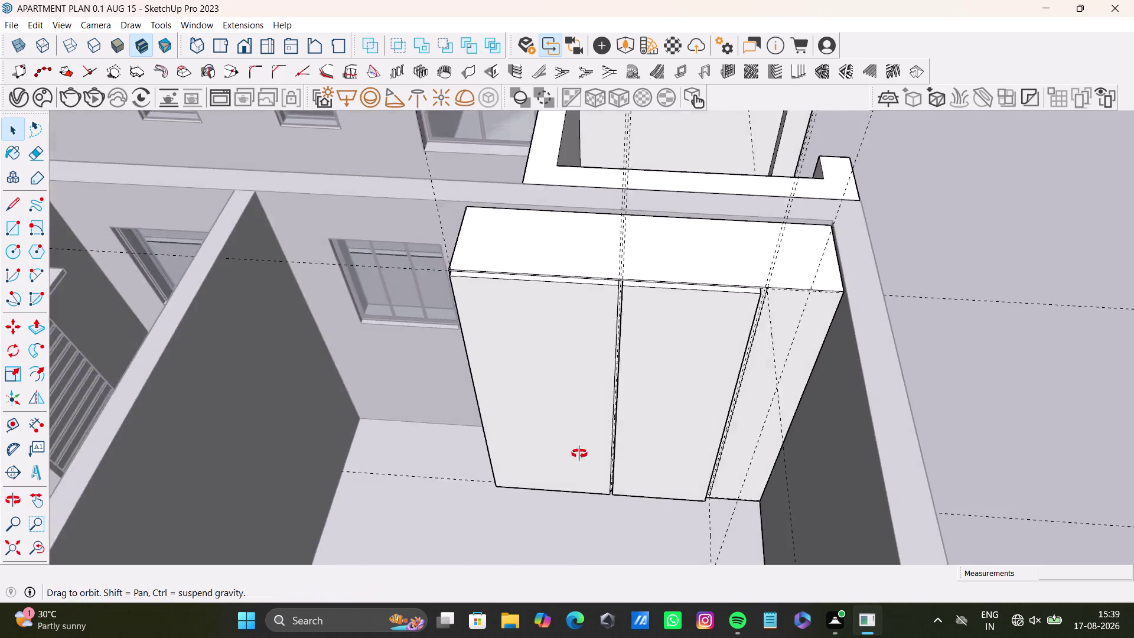
middle_drag(574, 440, 593, 448)
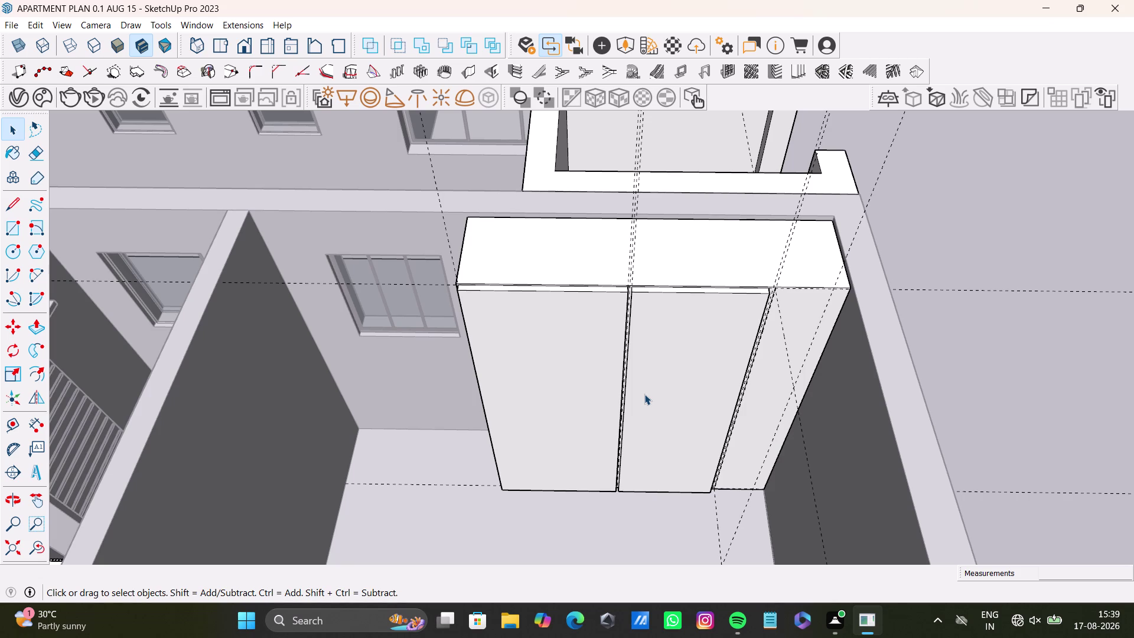
scroll(up, 3)
middle_drag(775, 330, 721, 286)
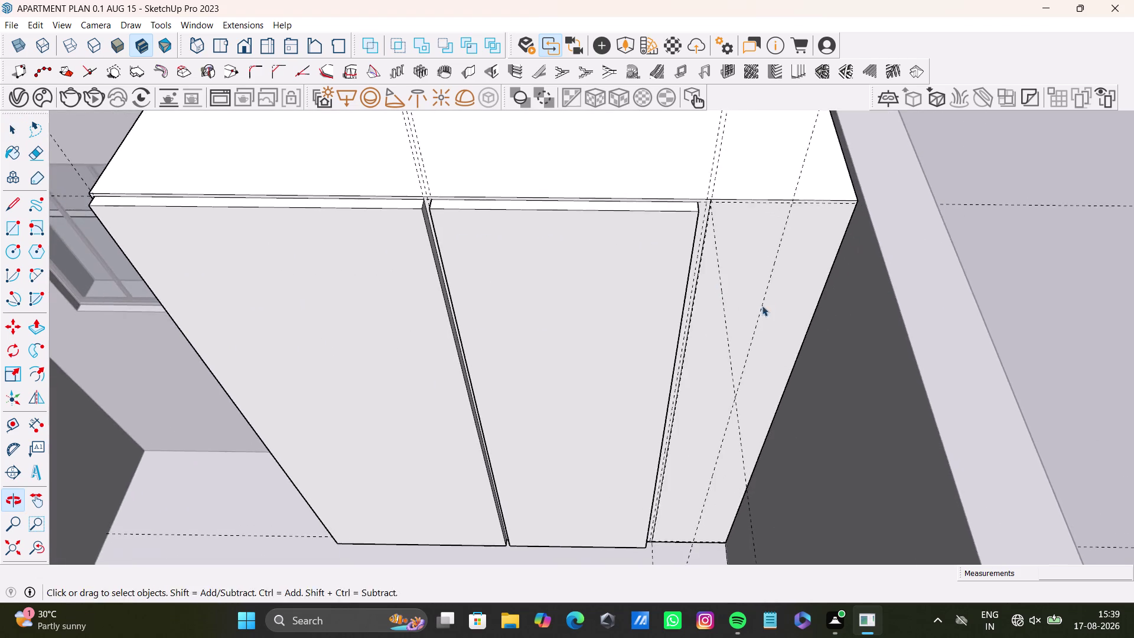
middle_drag(762, 305, 743, 382)
middle_drag(718, 416, 735, 395)
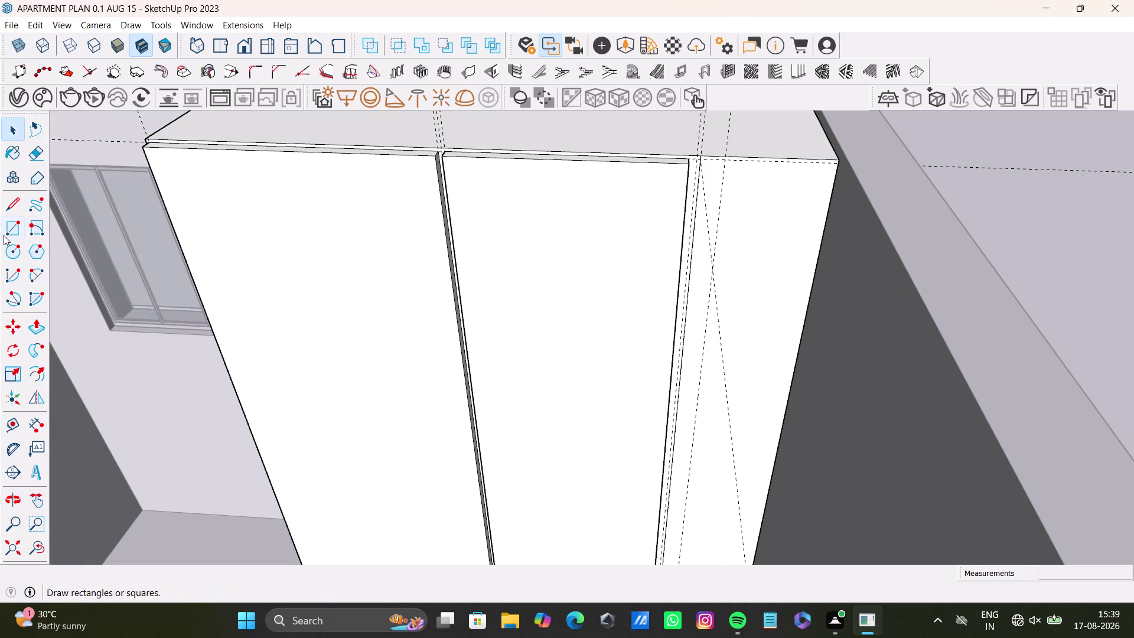
Start a rectangle at the corner section's top, then cancel it while orbiting its face.
click(8, 233)
scroll(up, 3)
click(601, 120)
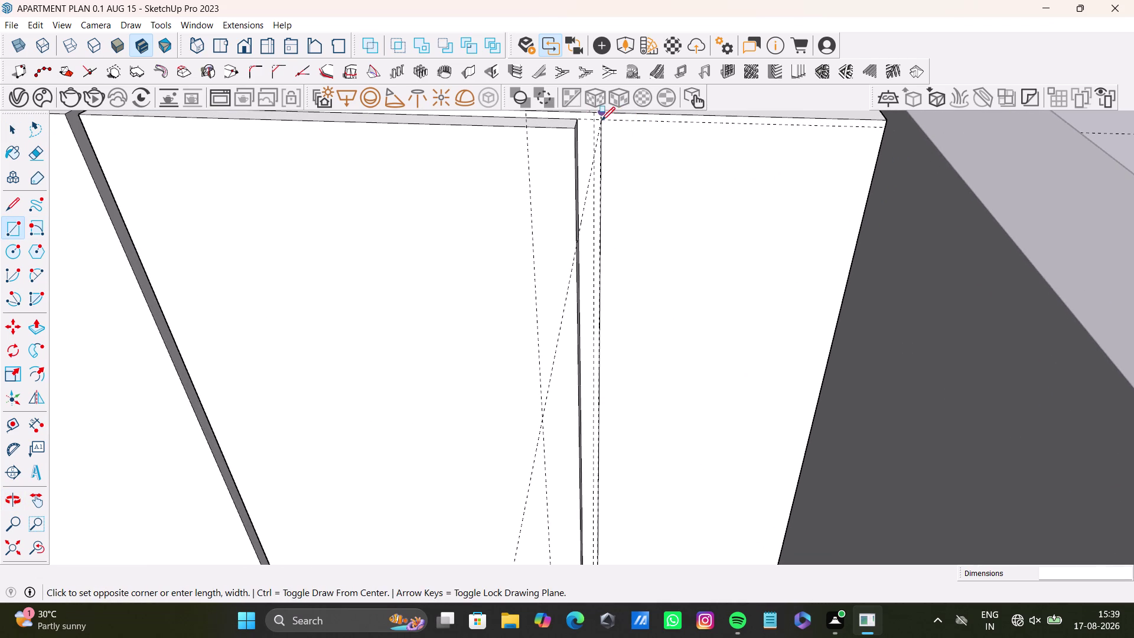
scroll(down, 3)
middle_drag(780, 404, 773, 129)
scroll(down, 3)
scroll(up, 3)
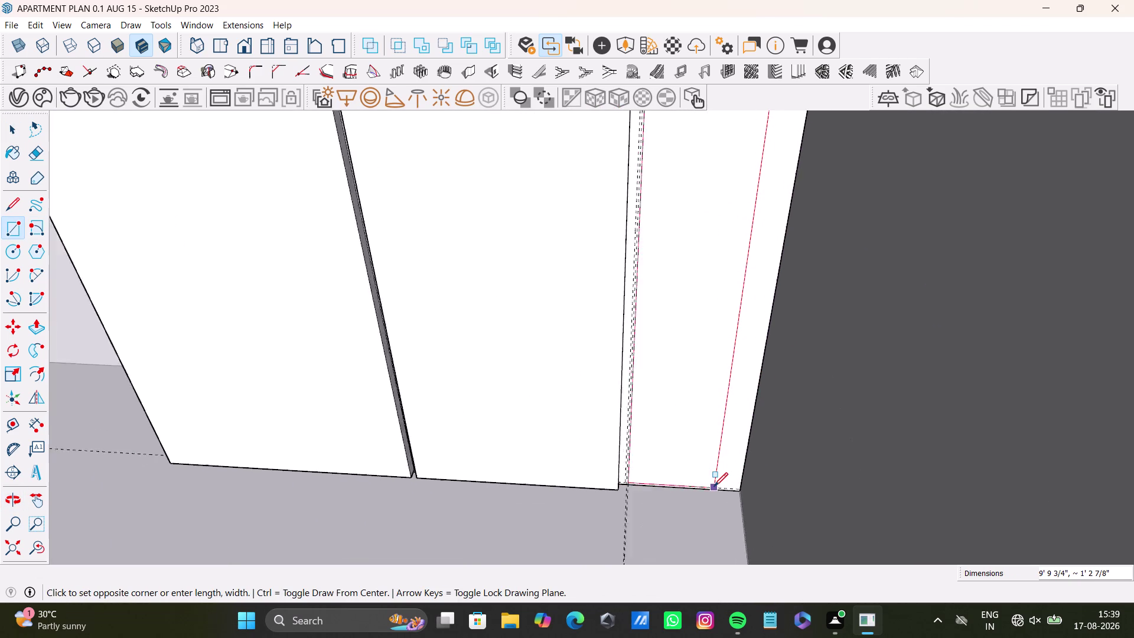
scroll(up, 3)
scroll(up, 3)
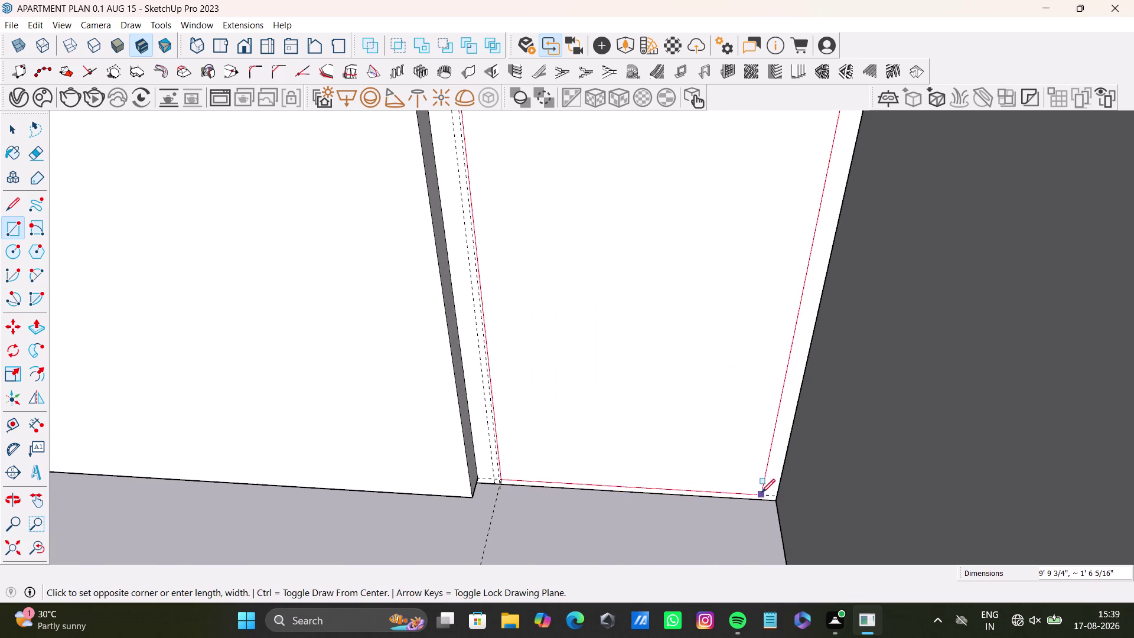
key(space)
scroll(down, 3)
middle_drag(572, 422, 589, 637)
scroll(down, 3)
middle_drag(585, 296, 577, 559)
middle_drag(537, 301, 542, 465)
scroll(up, 3)
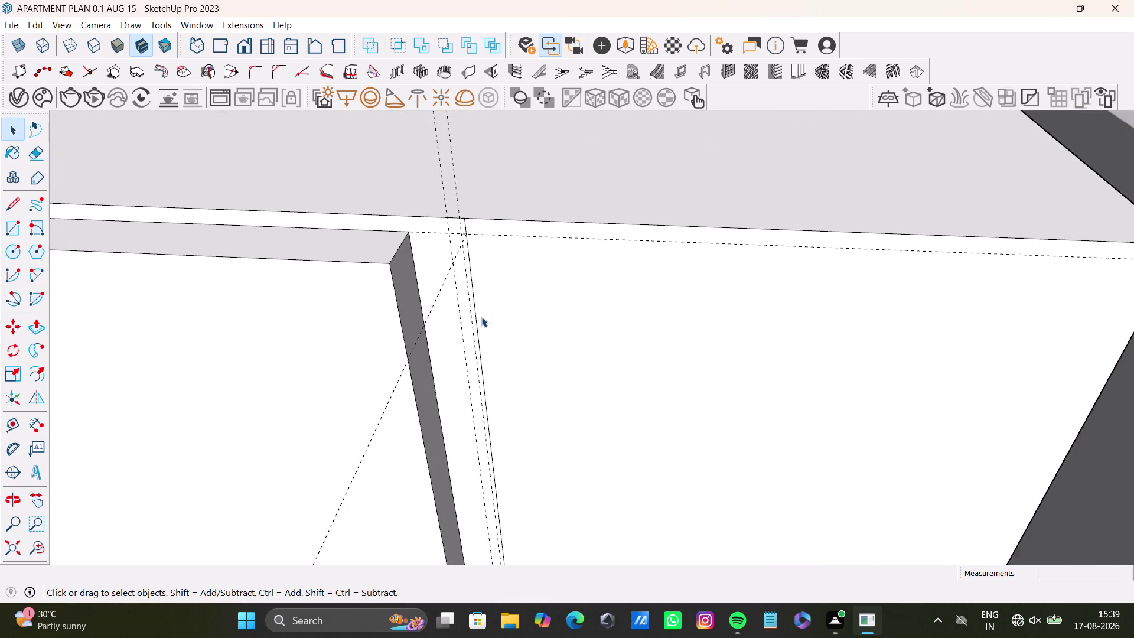
scroll(up, 3)
Delete the thin vertical edge beside the wardrobe panel.
click(473, 337)
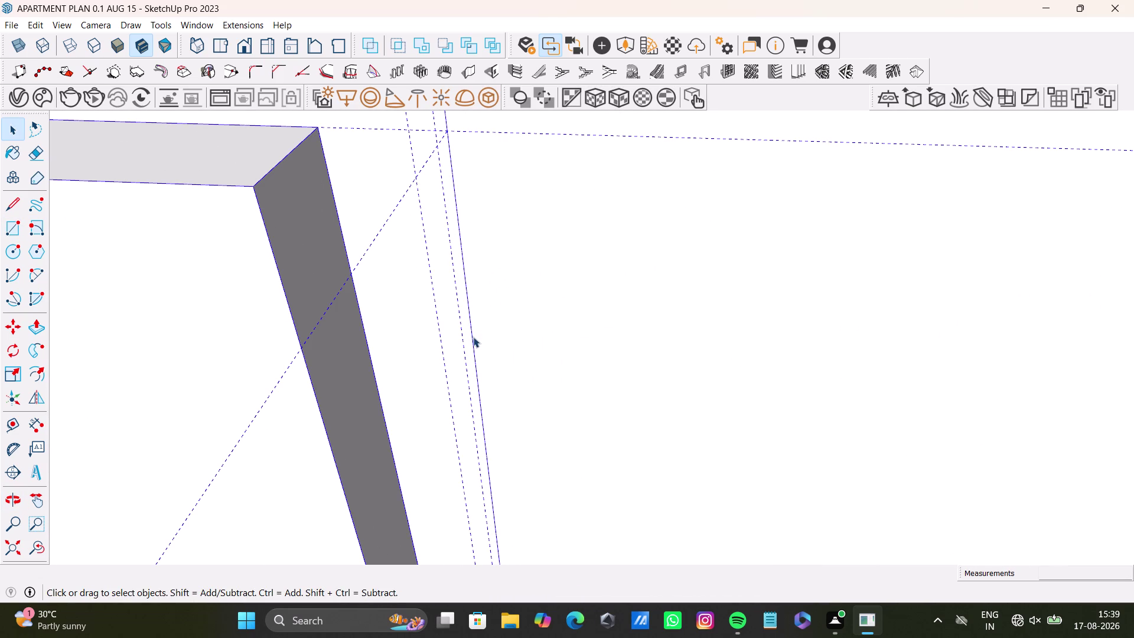
click(473, 337)
triple_click(474, 347)
click(474, 347)
click(475, 353)
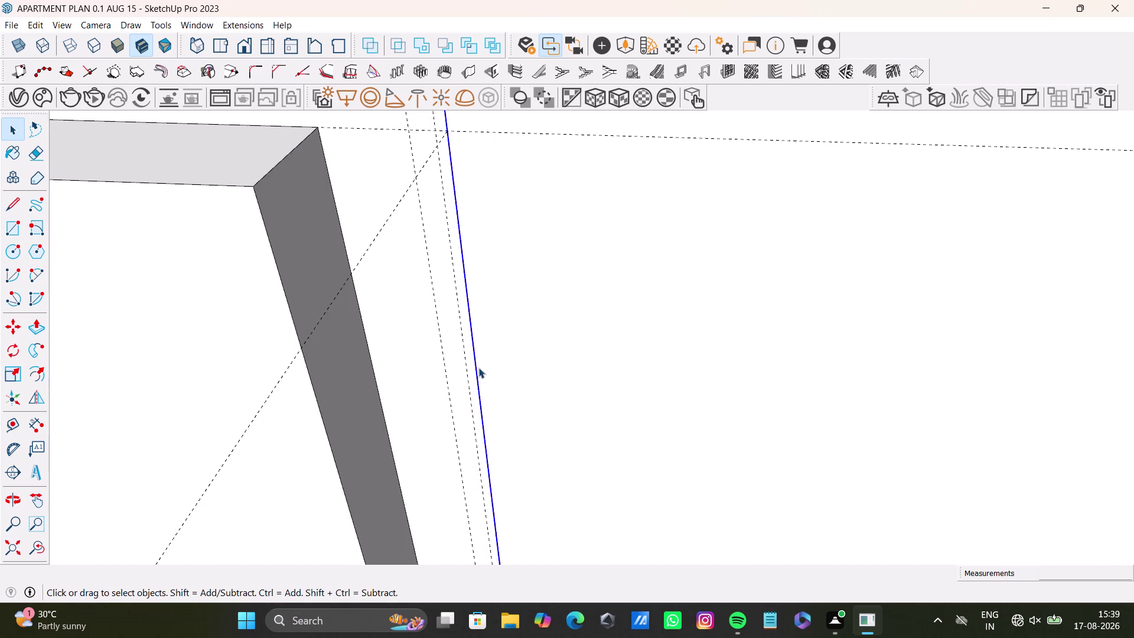
key(Delete)
scroll(down, 3)
middle_drag(500, 360, 510, 335)
middle_drag(647, 426, 702, 349)
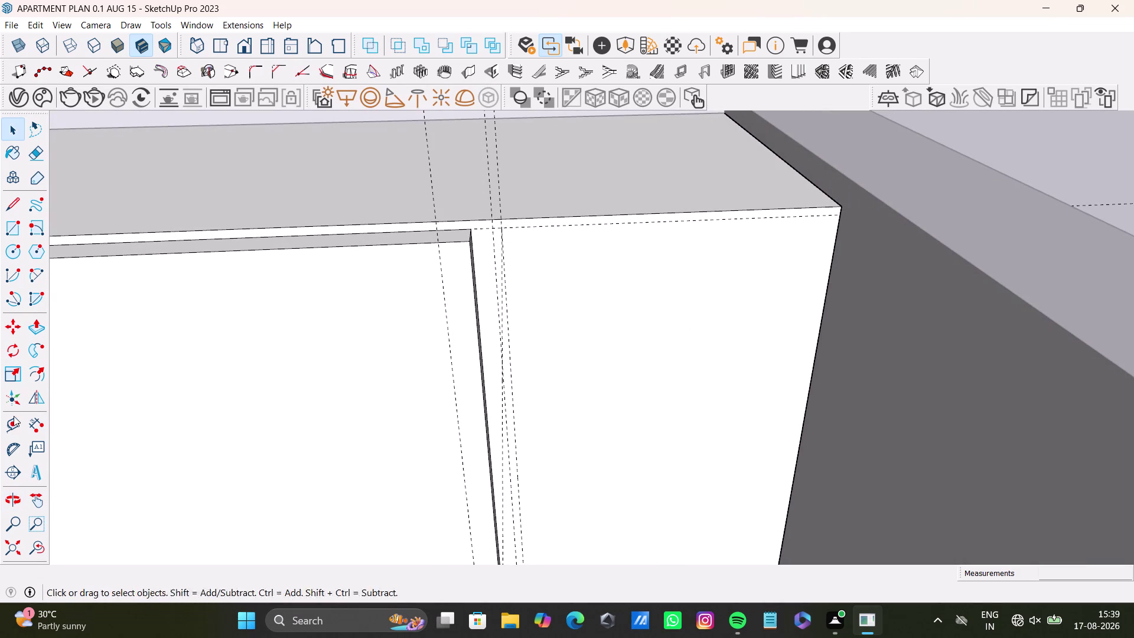
Pull a guide line 0.5" in from the wardrobe's side edge.
drag(12, 423, 17, 423)
scroll(up, 3)
click(802, 368)
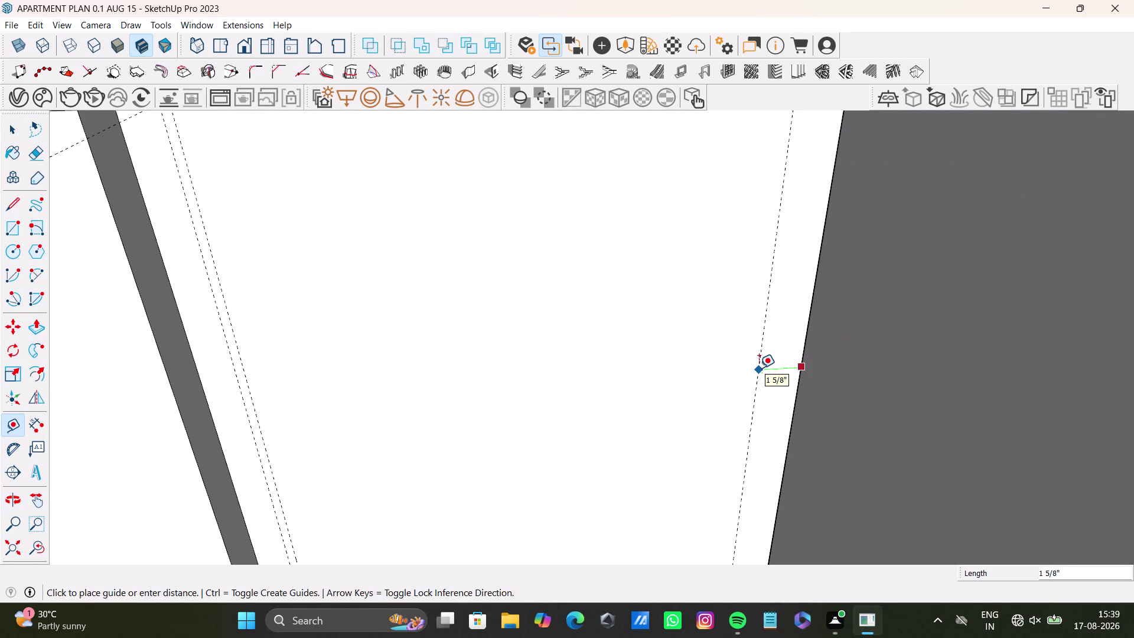
text(0/.)
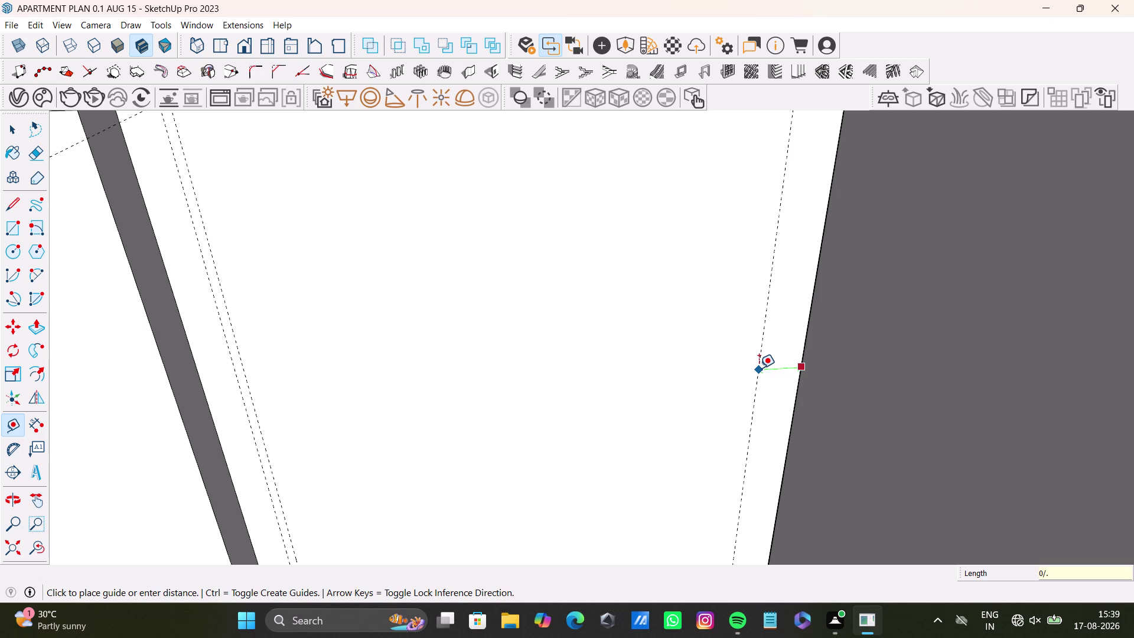
key(BackSpace)
key(BackSpace)
text(.5)
key(shift+quotedbl)
key(Return)
key(space)
scroll(down, 3)
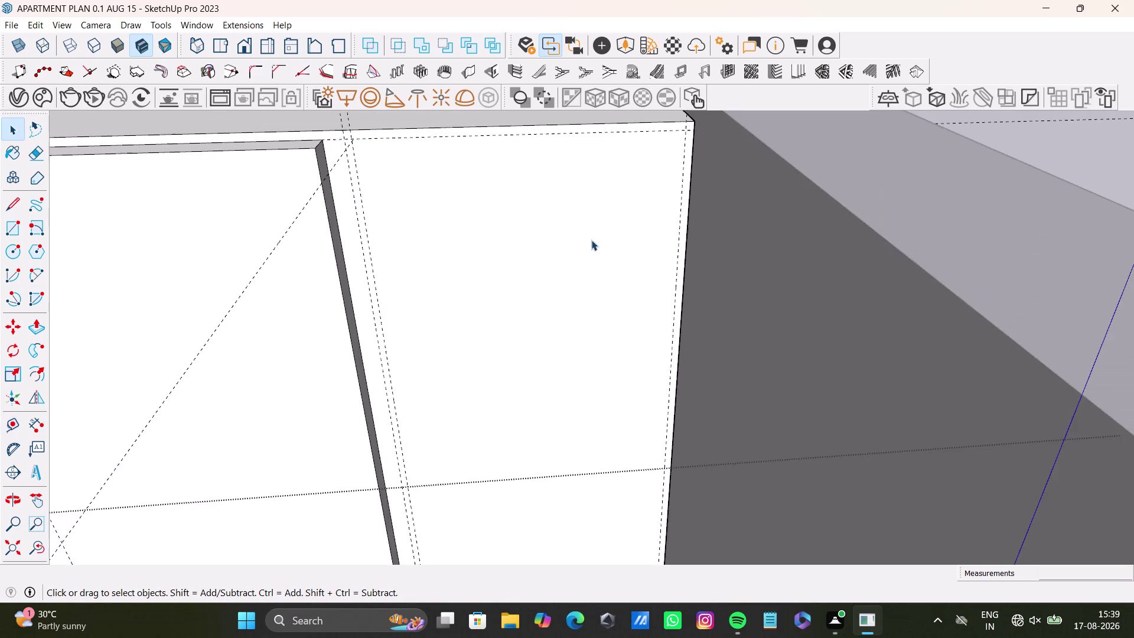
middle_drag(593, 240, 687, 287)
middle_drag(682, 291, 665, 328)
Draw the door-panel rectangle from the door's top corner to the bottom guide intersection.
click(7, 224)
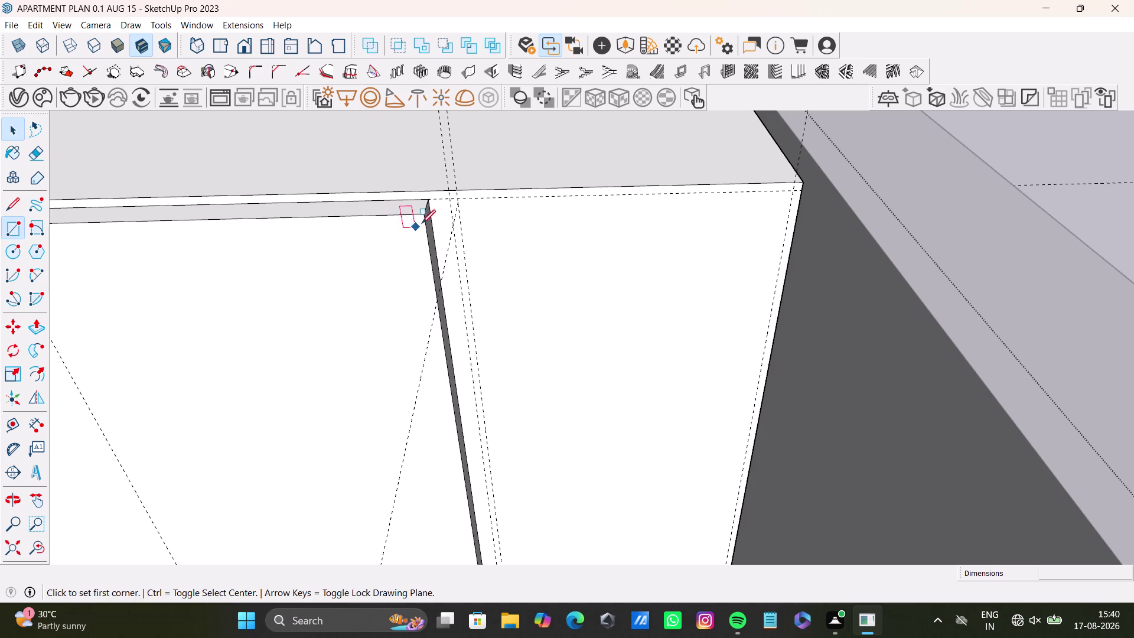
scroll(up, 3)
click(472, 178)
scroll(down, 3)
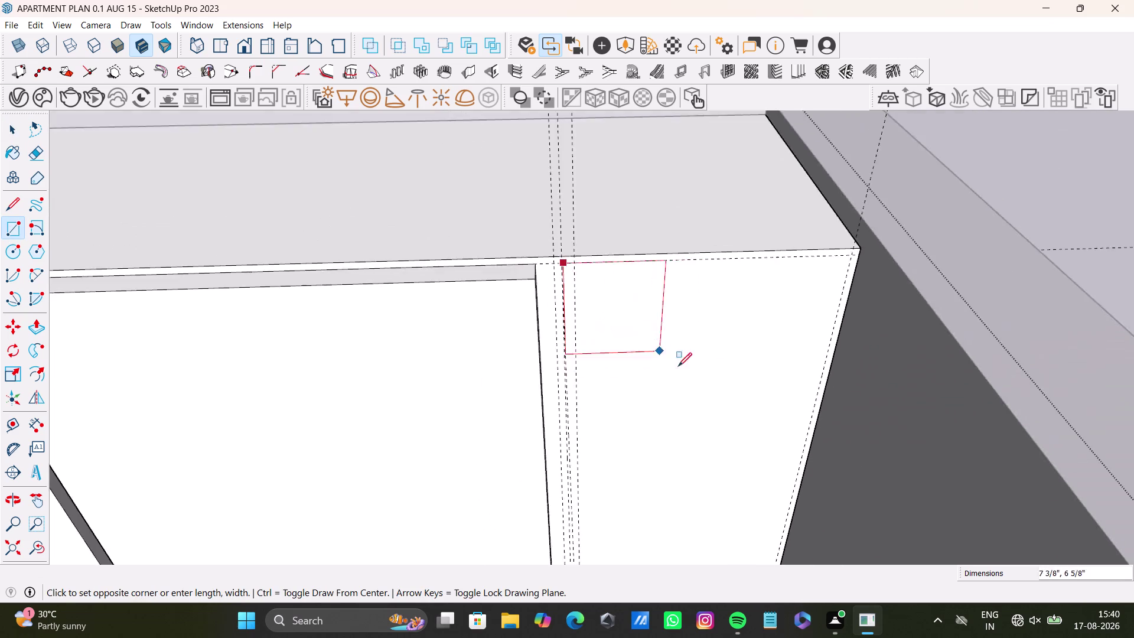
scroll(down, 3)
middle_drag(721, 397, 629, 141)
scroll(down, 3)
middle_drag(630, 407, 601, 257)
scroll(down, 3)
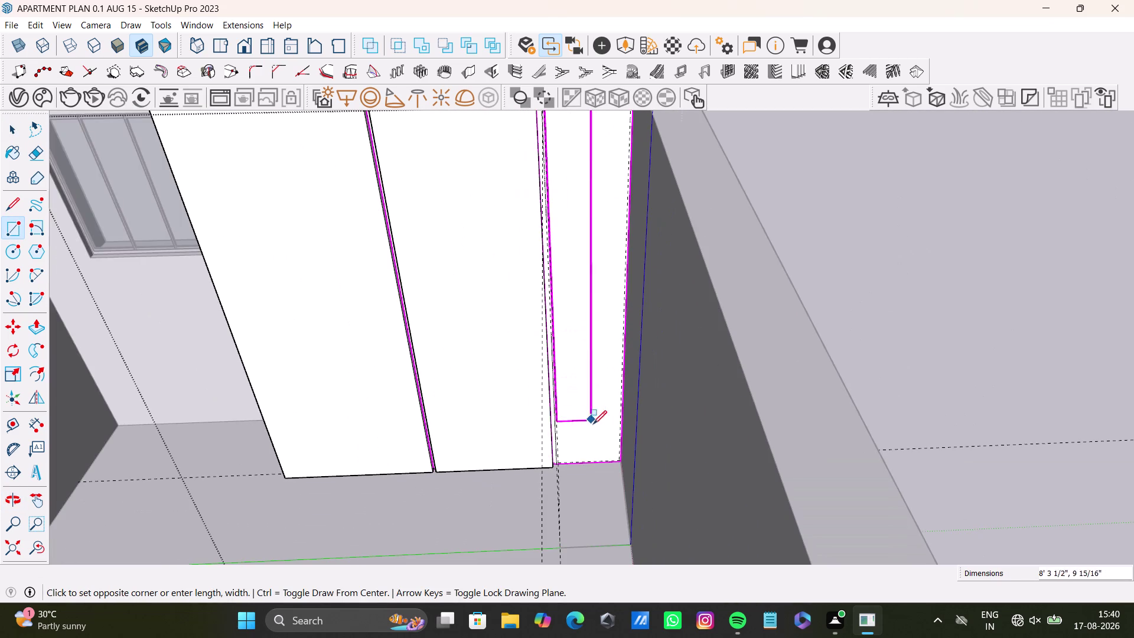
scroll(up, 3)
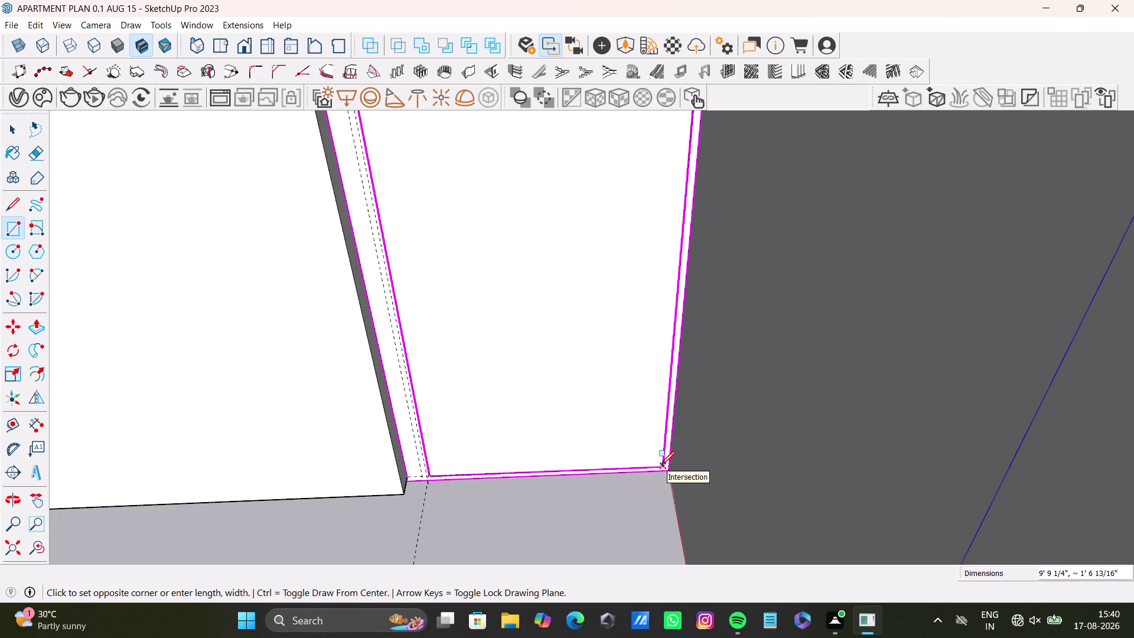
click(661, 465)
key(space)
scroll(down, 3)
middle_drag(537, 394, 575, 604)
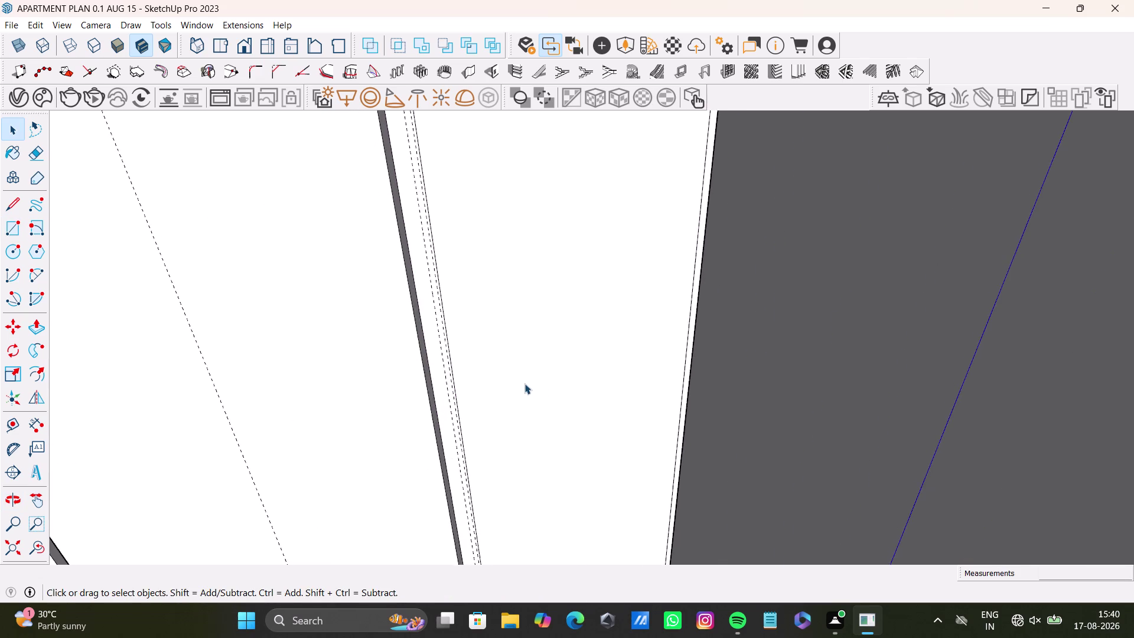
scroll(down, 3)
middle_drag(533, 304, 548, 637)
scroll(up, 3)
middle_drag(489, 358, 527, 467)
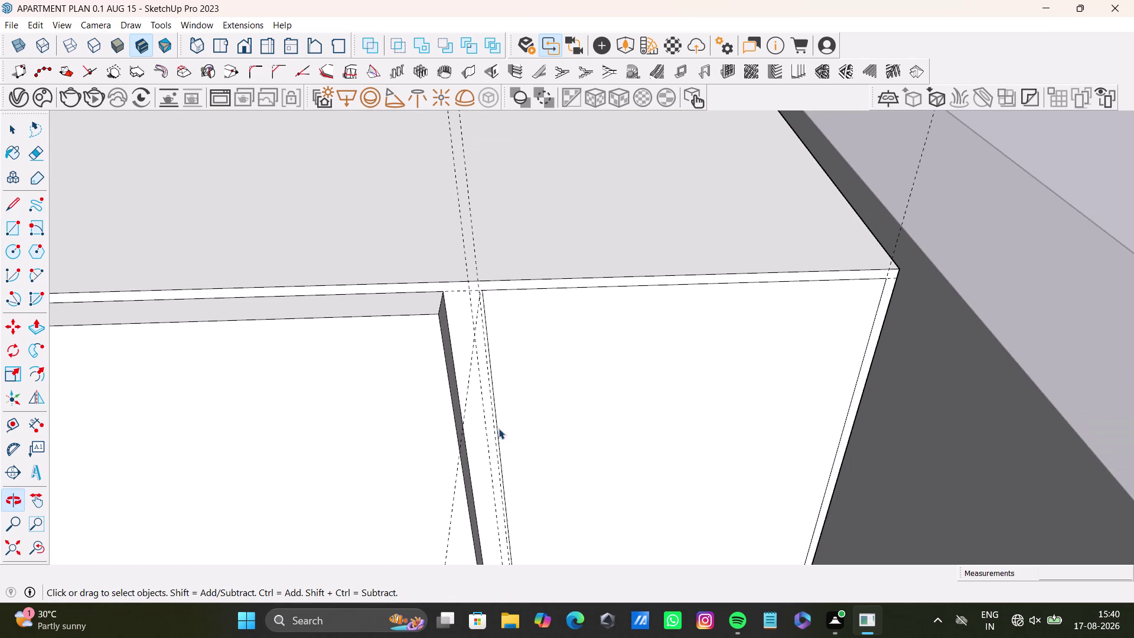
Pull the new door panel face outward with Push/Pull.
key(space)
click(555, 397)
key(p)
drag(555, 398, 553, 420)
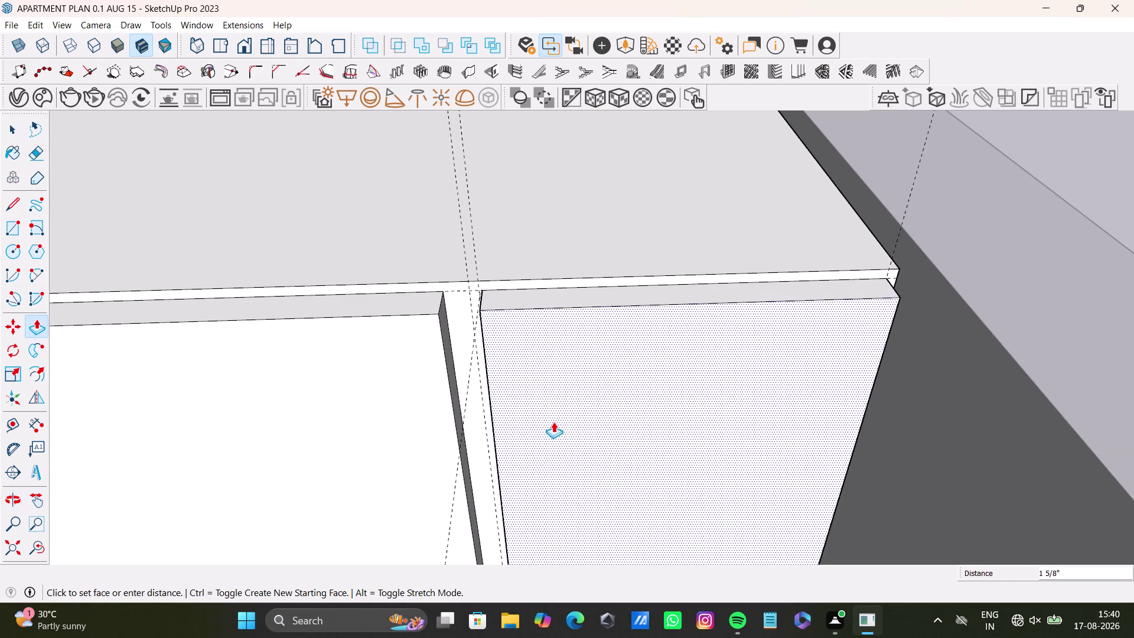
drag(553, 419, 553, 421)
middle_drag(526, 423, 592, 465)
scroll(up, 3)
middle_drag(550, 383, 480, 398)
key(space)
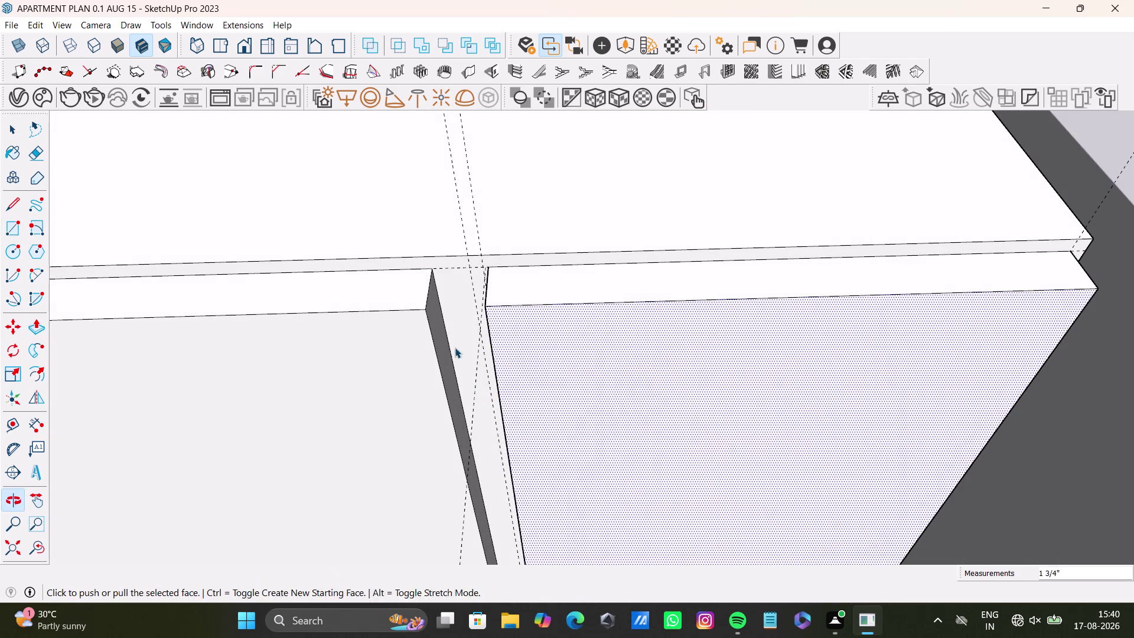
Push the narrow strip beside the door back into the wardrobe.
click(443, 346)
key(p)
drag(445, 356, 473, 362)
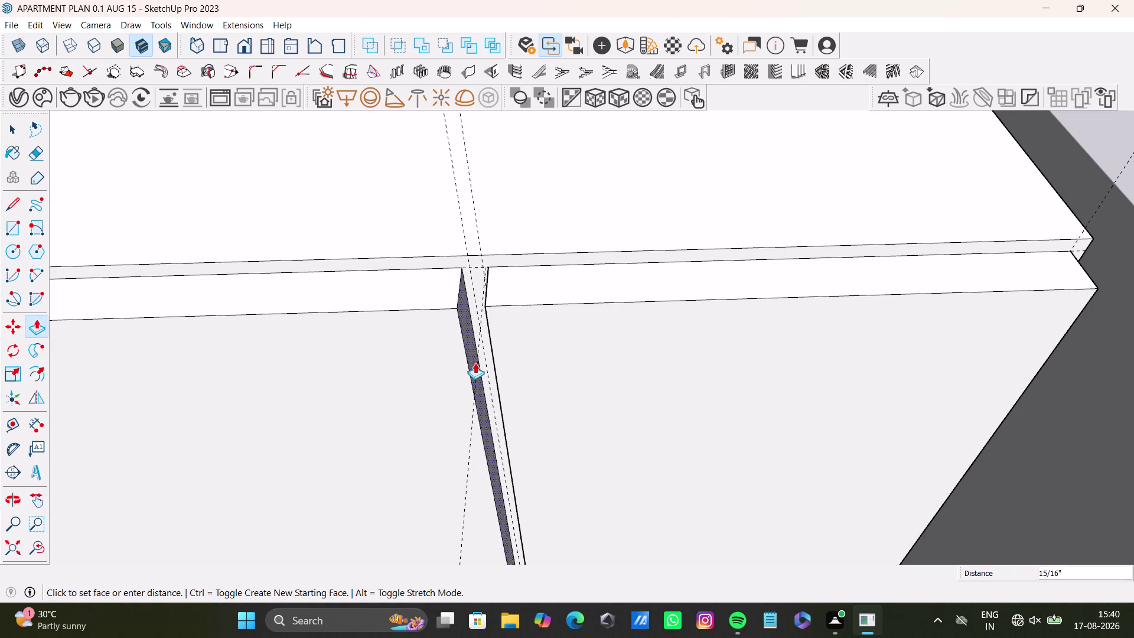
drag(474, 363, 477, 269)
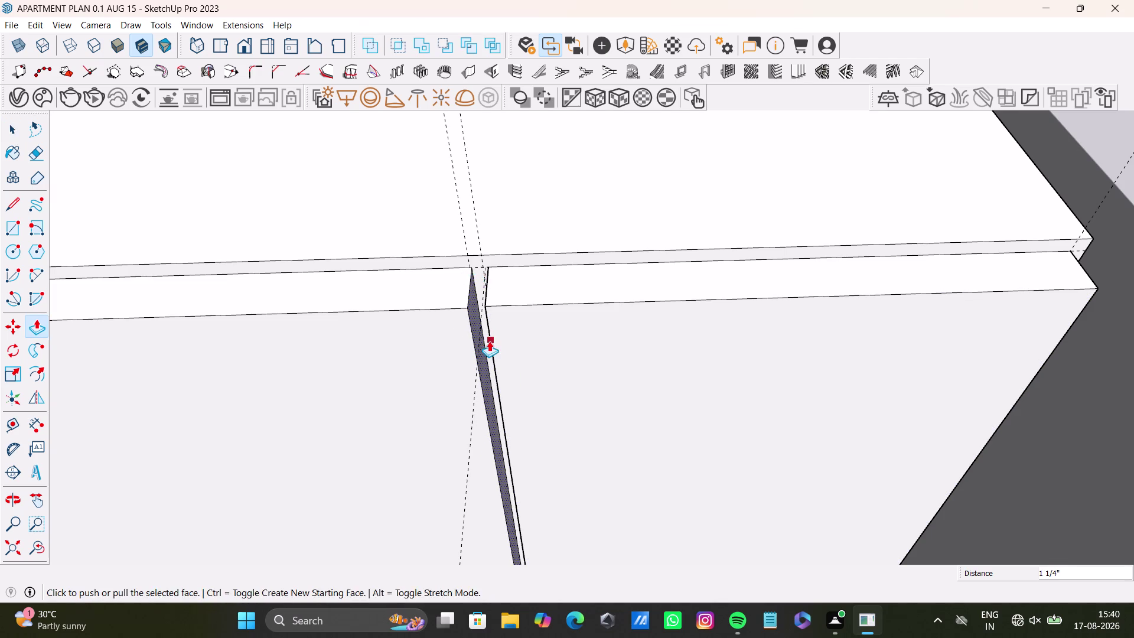
middle_drag(489, 341, 508, 351)
scroll(up, 3)
middle_drag(475, 314, 402, 333)
drag(474, 284, 475, 226)
middle_drag(494, 318, 670, 344)
scroll(up, 3)
key(space)
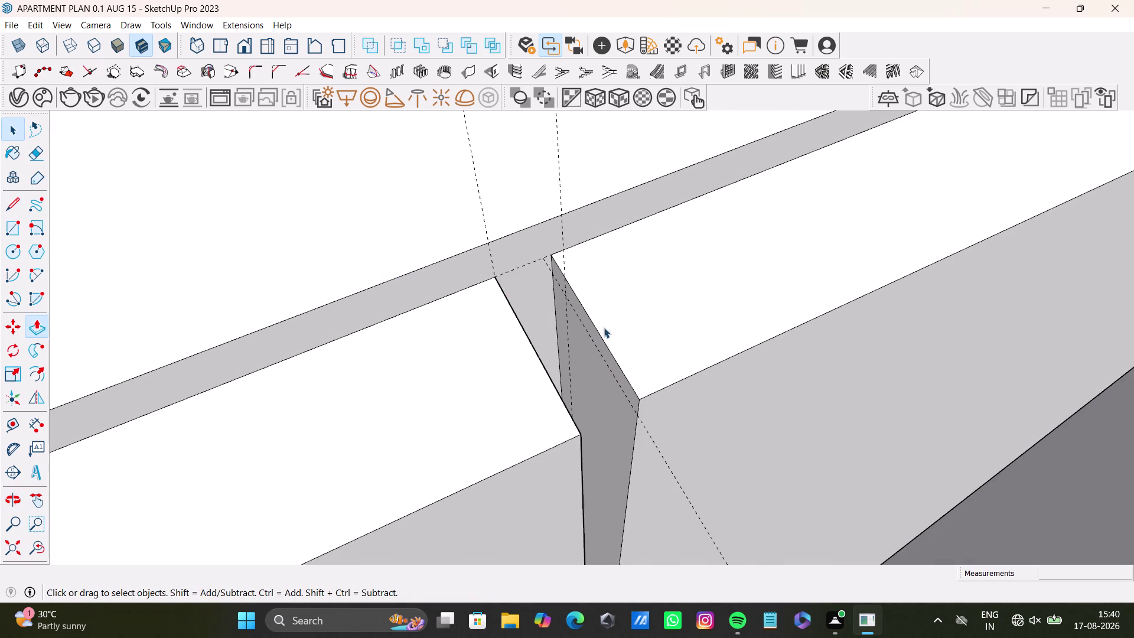
Fine-tune the depth of the face inside the door gap.
scroll(up, 3)
middle_drag(624, 336, 488, 182)
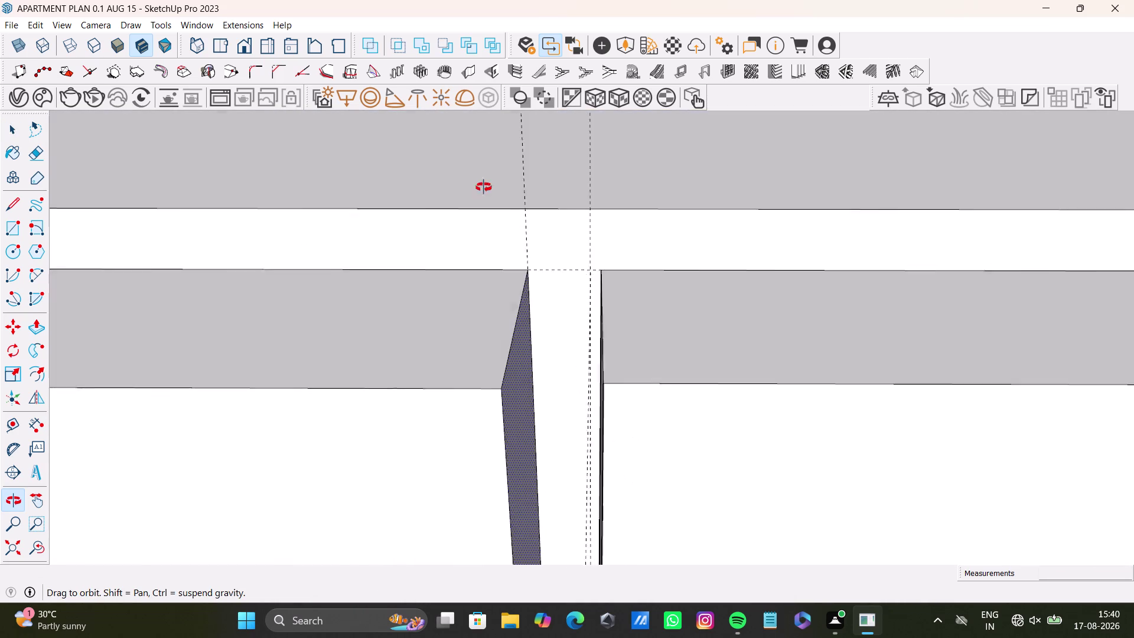
middle_drag(488, 182, 663, 427)
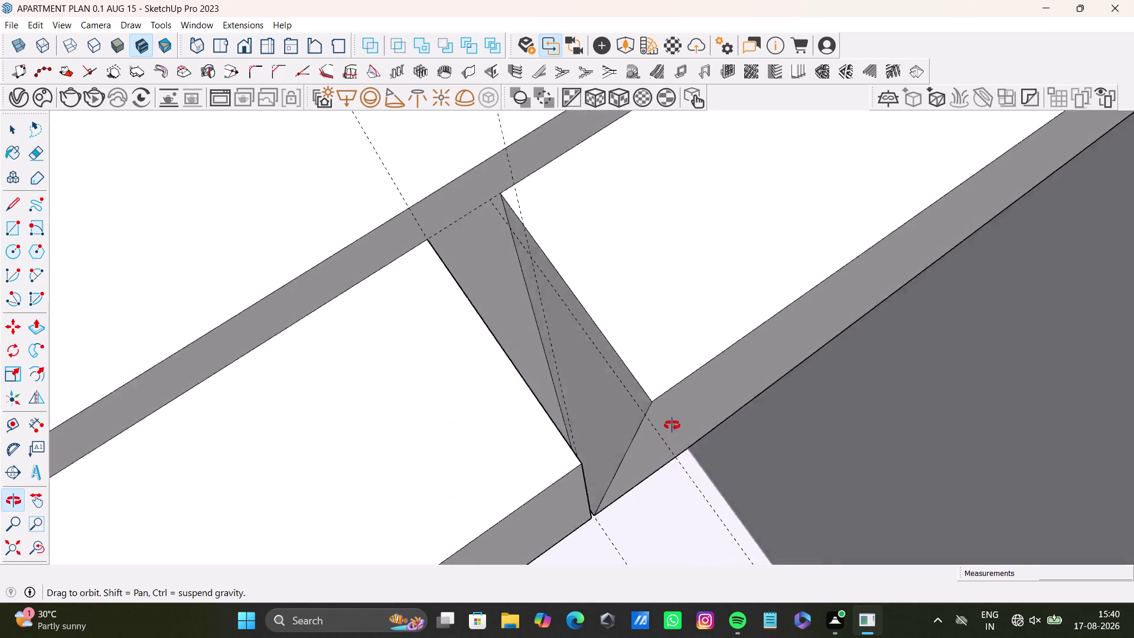
middle_drag(663, 427, 802, 380)
key(space)
click(596, 374)
key(p)
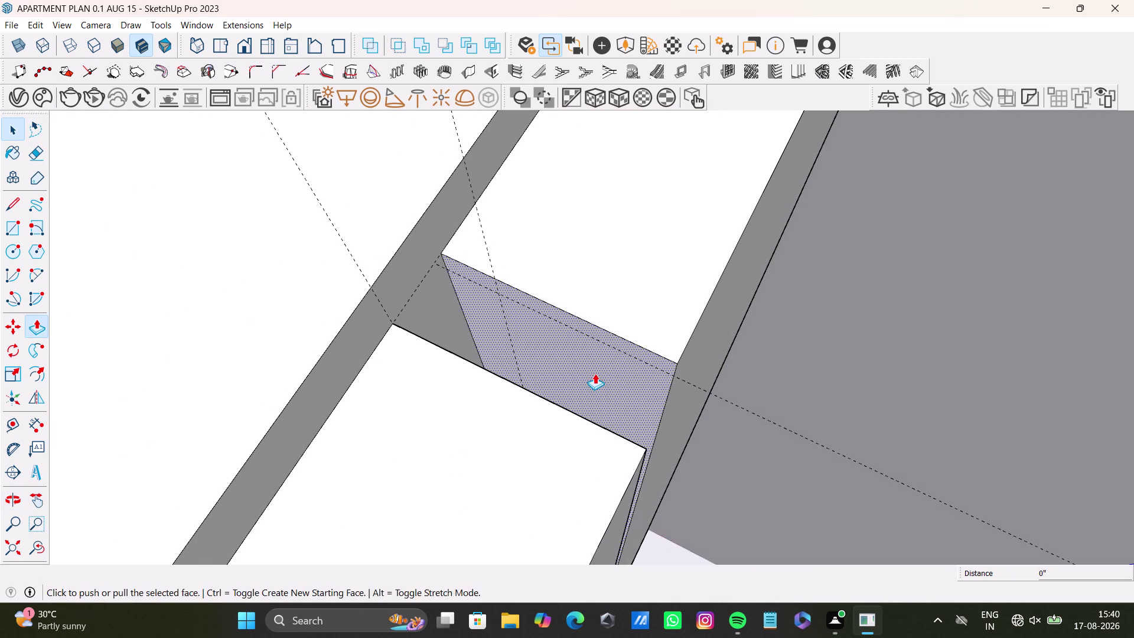
drag(594, 373, 592, 381)
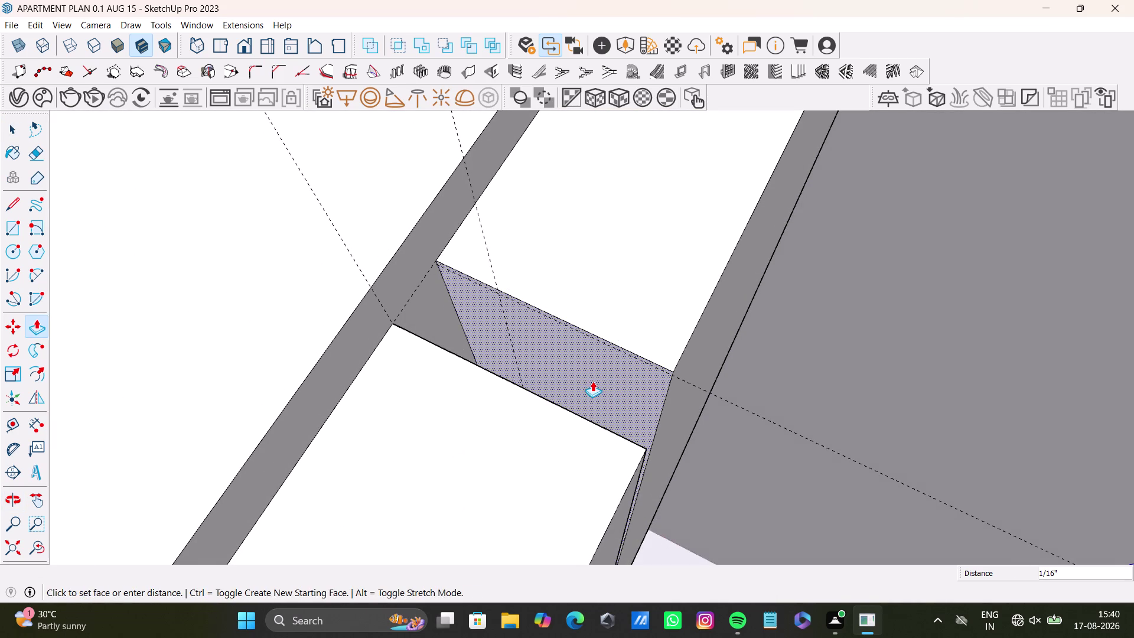
drag(593, 381, 592, 383)
key(space)
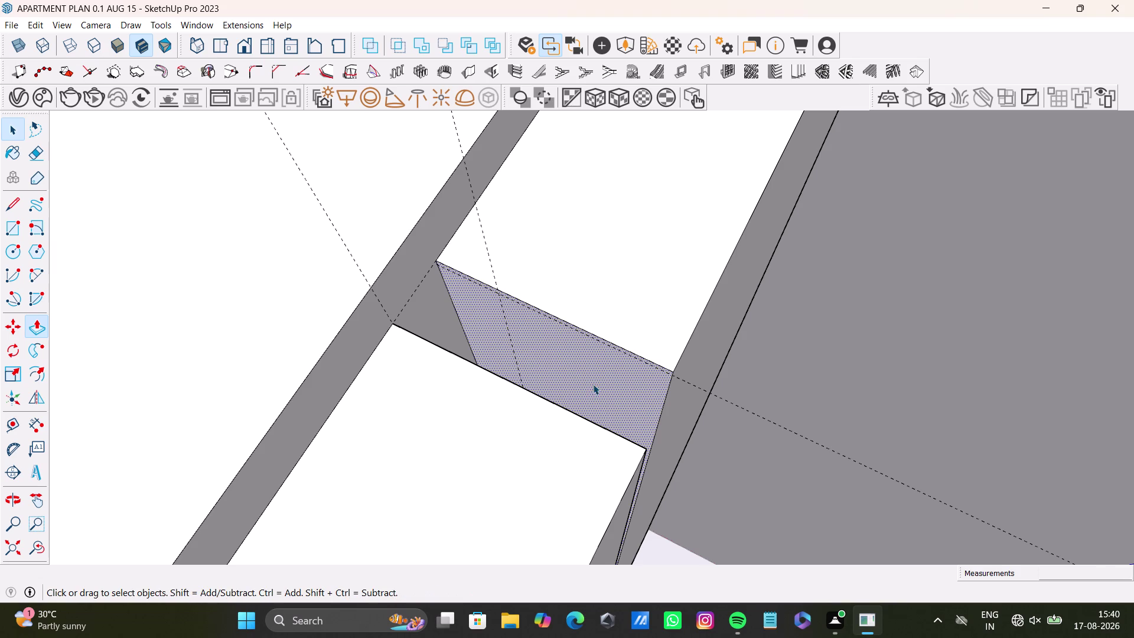
scroll(down, 3)
middle_drag(744, 402, 745, 402)
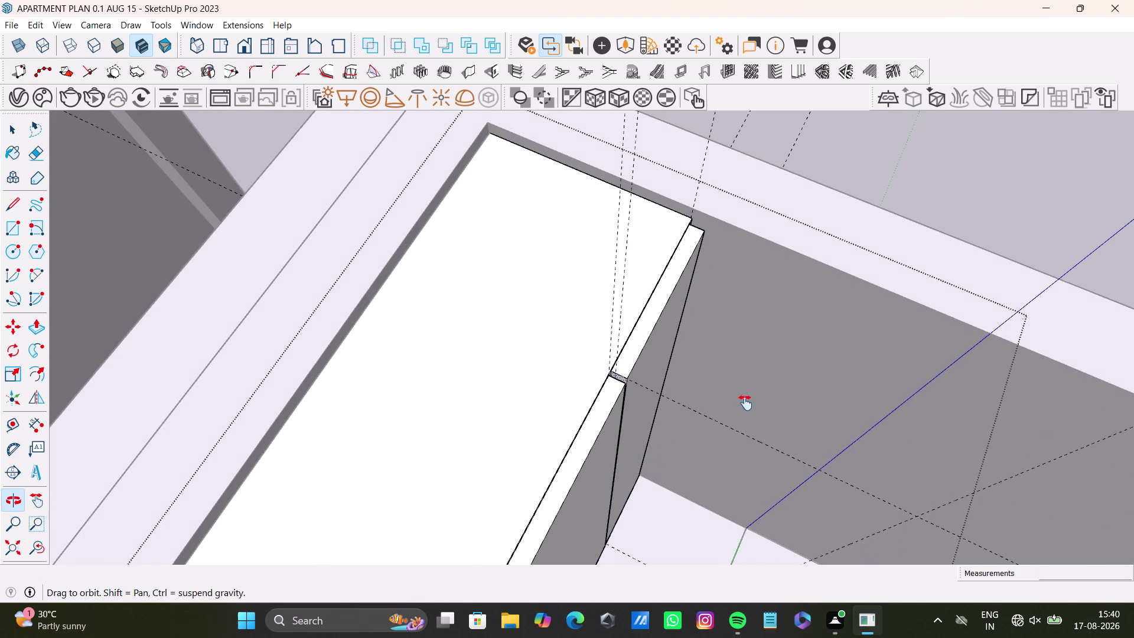
middle_drag(745, 403, 756, 390)
middle_drag(732, 423, 254, 339)
drag(7, 550, 12, 547)
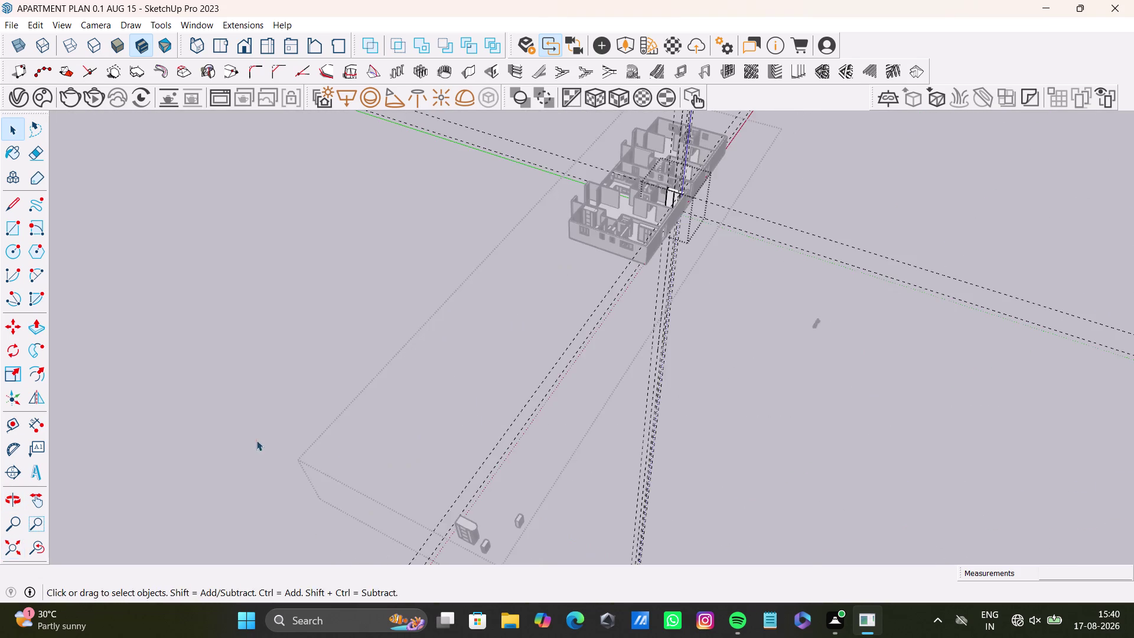
middle_drag(426, 396, 635, 423)
scroll(up, 3)
scroll(up, 3)
scroll(up, 3)
scroll(down, 3)
scroll(up, 3)
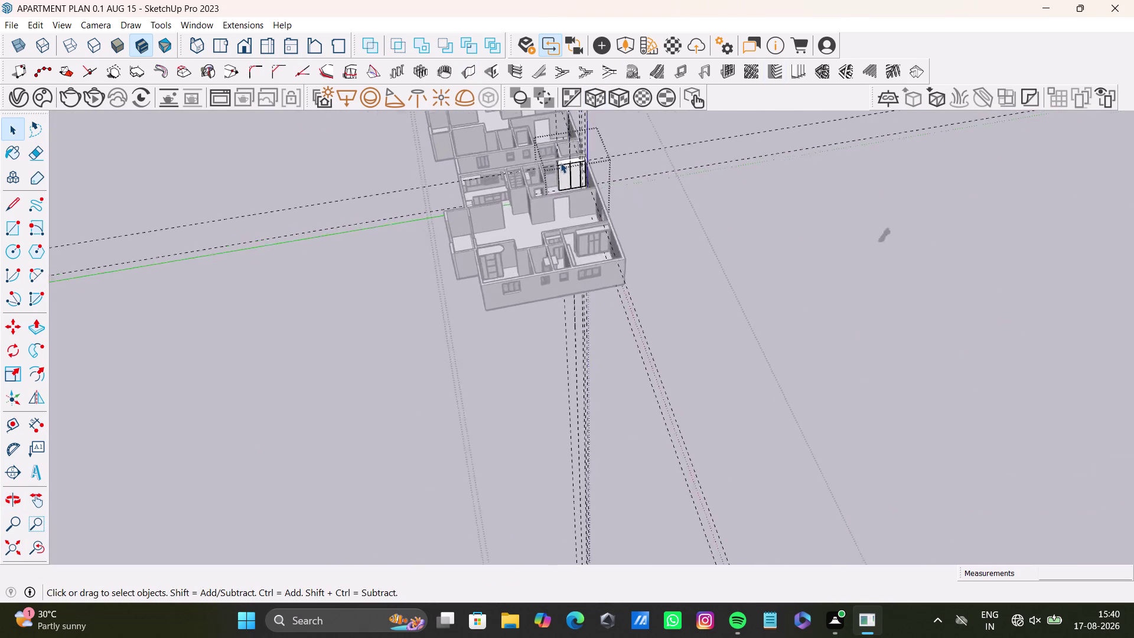
scroll(up, 3)
middle_drag(566, 193, 607, 409)
scroll(up, 3)
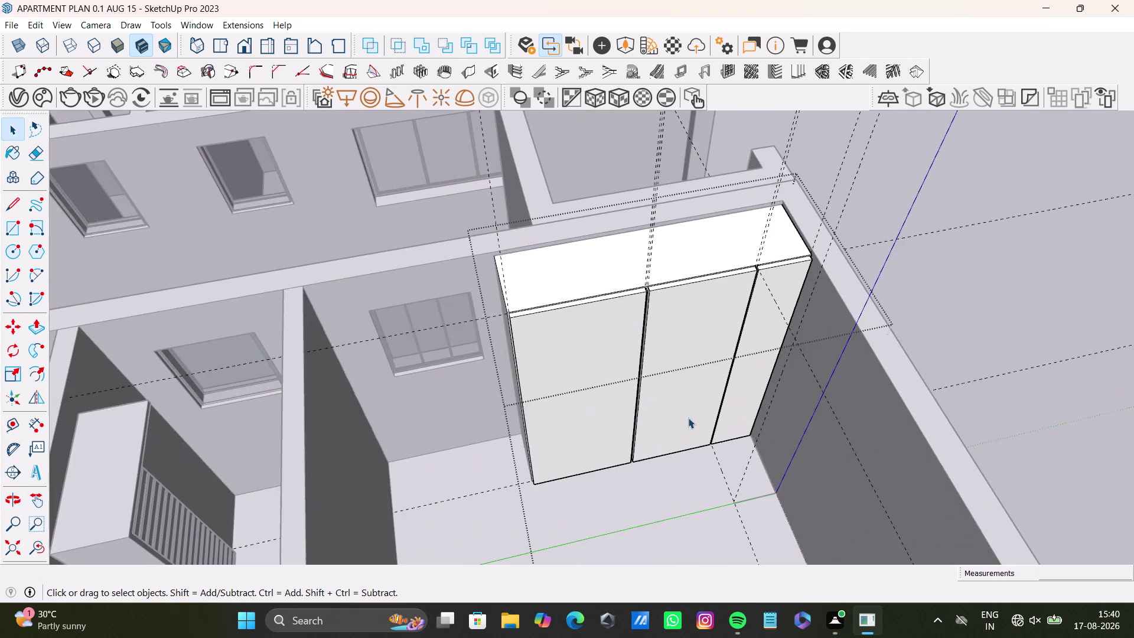
middle_drag(688, 418, 758, 506)
key(space)
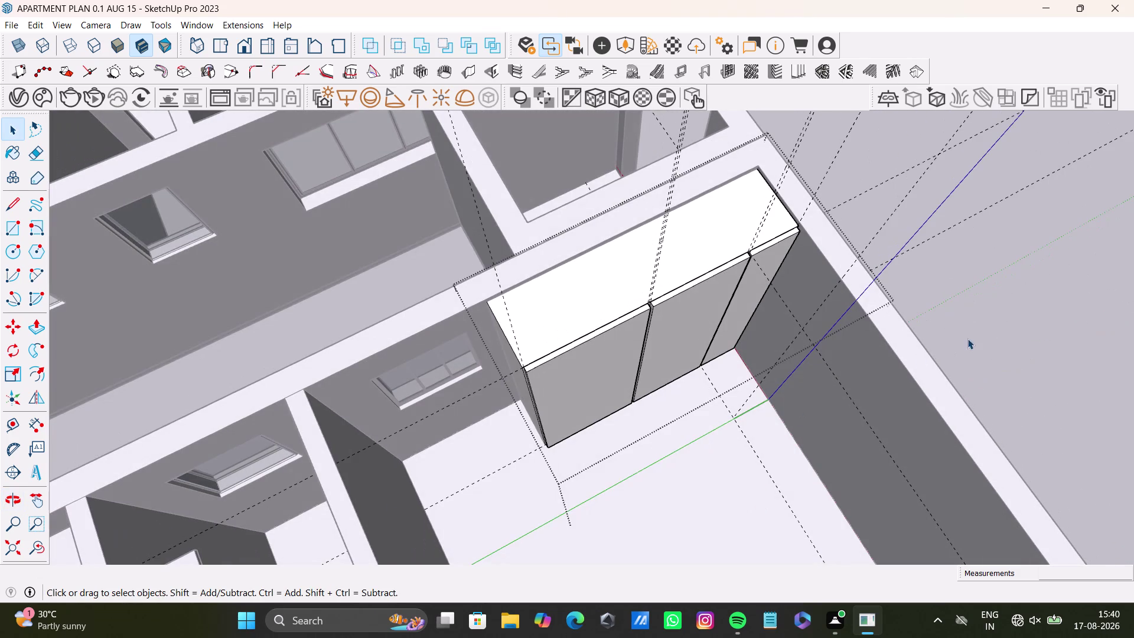
click(967, 338)
click(983, 330)
scroll(up, 3)
scroll(down, 3)
key(space)
click(957, 414)
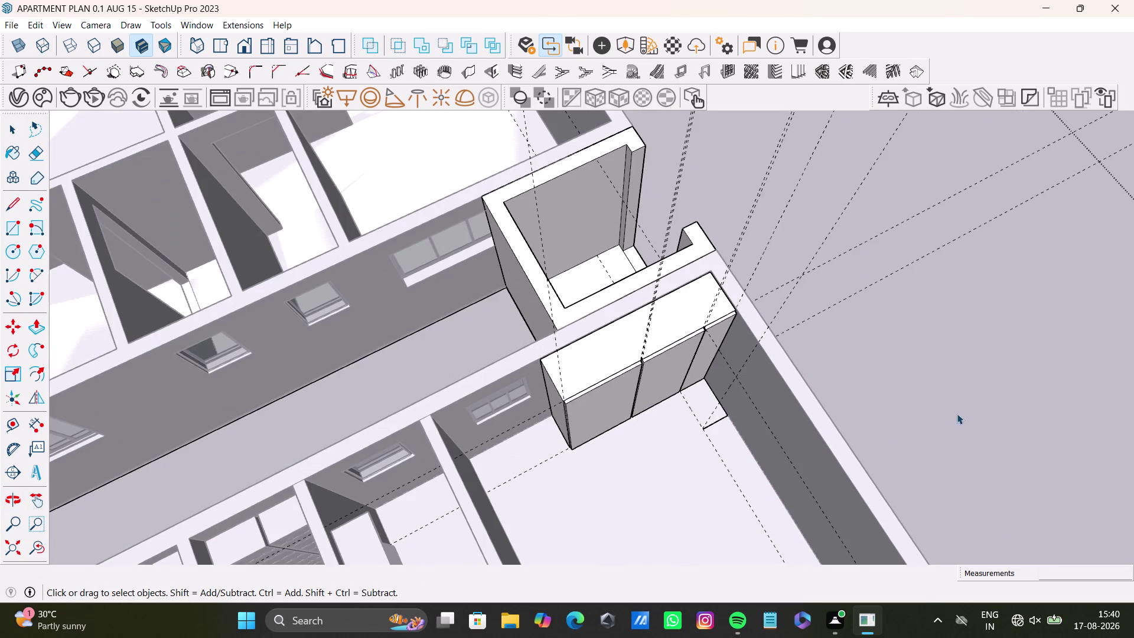
scroll(down, 3)
middle_drag(653, 507, 632, 395)
middle_drag(622, 406, 727, 321)
scroll(up, 3)
click(676, 359)
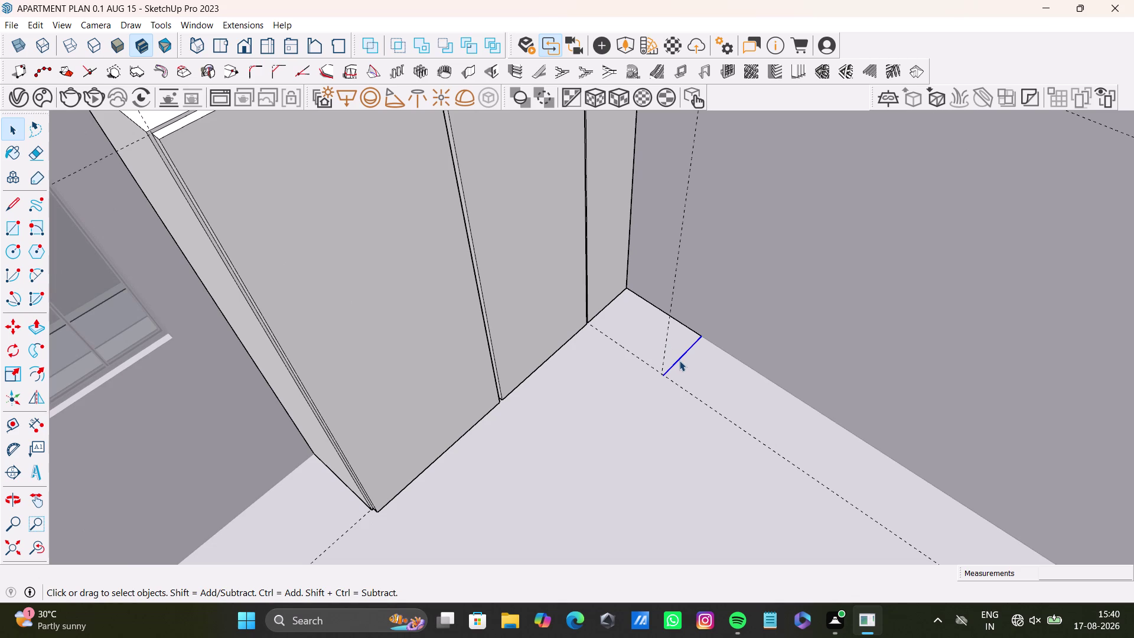
key(Delete)
click(696, 332)
key(Delete)
scroll(down, 3)
key(space)
middle_drag(625, 427, 570, 419)
key(space)
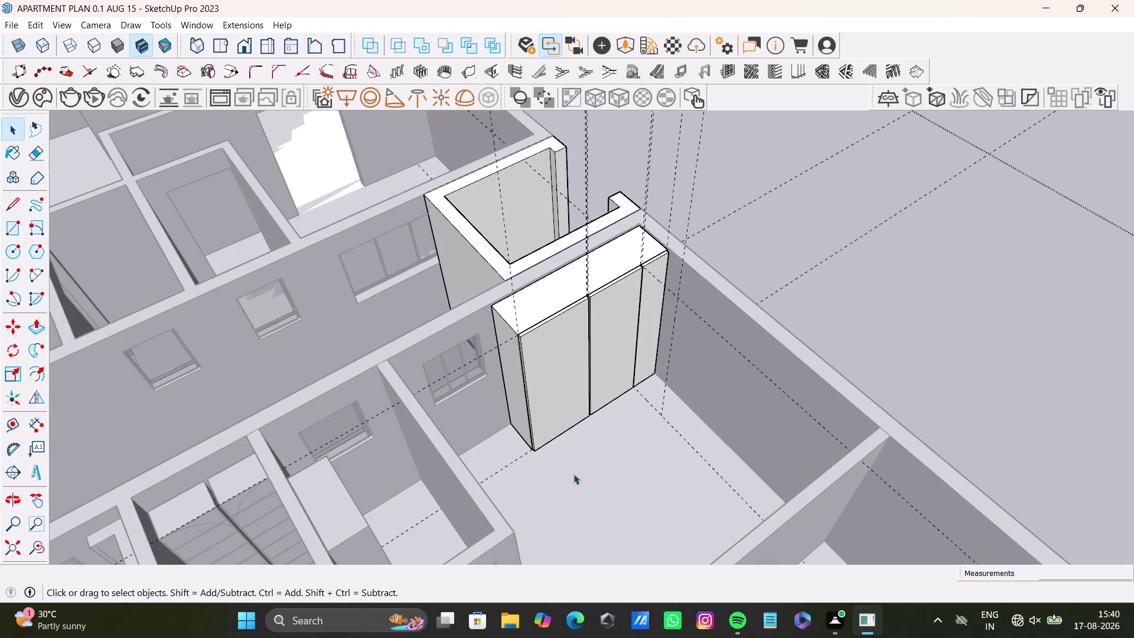
middle_drag(583, 493, 748, 501)
middle_drag(666, 403, 568, 436)
middle_drag(651, 480, 735, 445)
middle_drag(684, 489, 449, 531)
middle_drag(527, 471, 526, 473)
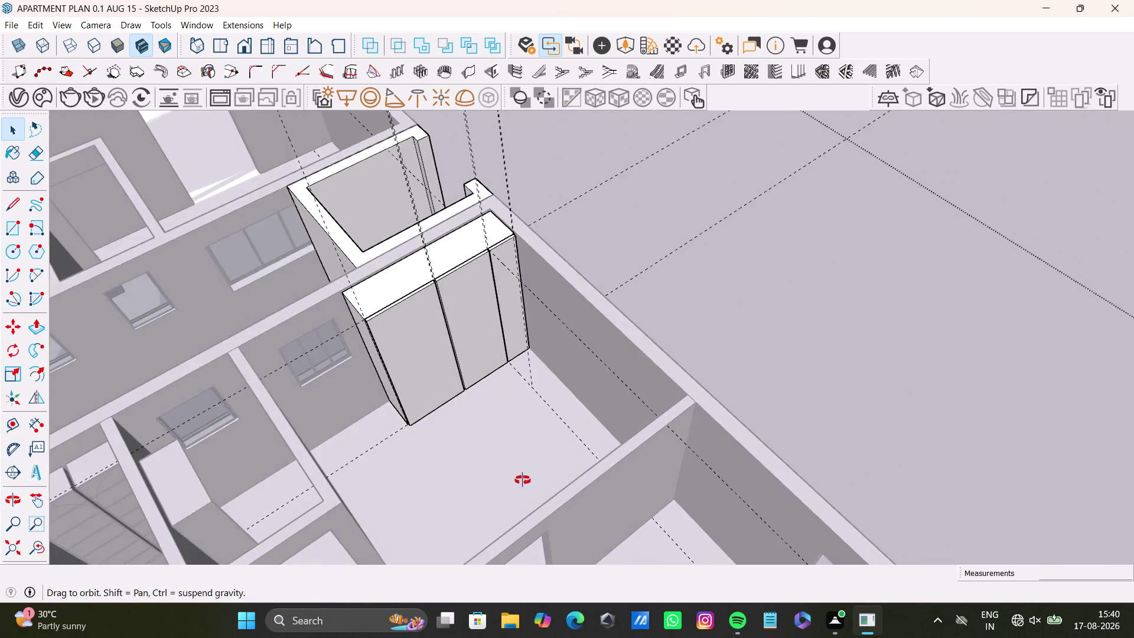
middle_drag(526, 473, 362, 496)
middle_drag(491, 449, 332, 445)
middle_drag(440, 397, 565, 526)
middle_drag(545, 557, 317, 520)
middle_drag(473, 382, 591, 474)
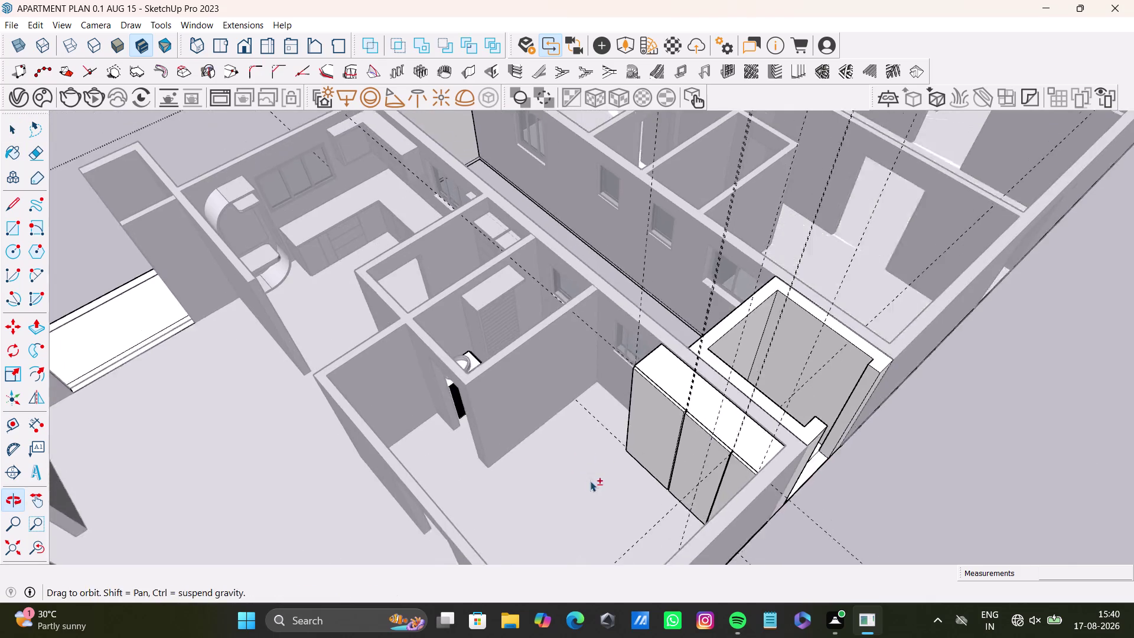
middle_drag(591, 475, 589, 478)
middle_drag(630, 517, 526, 515)
key(space)
click(188, 282)
triple_click(178, 139)
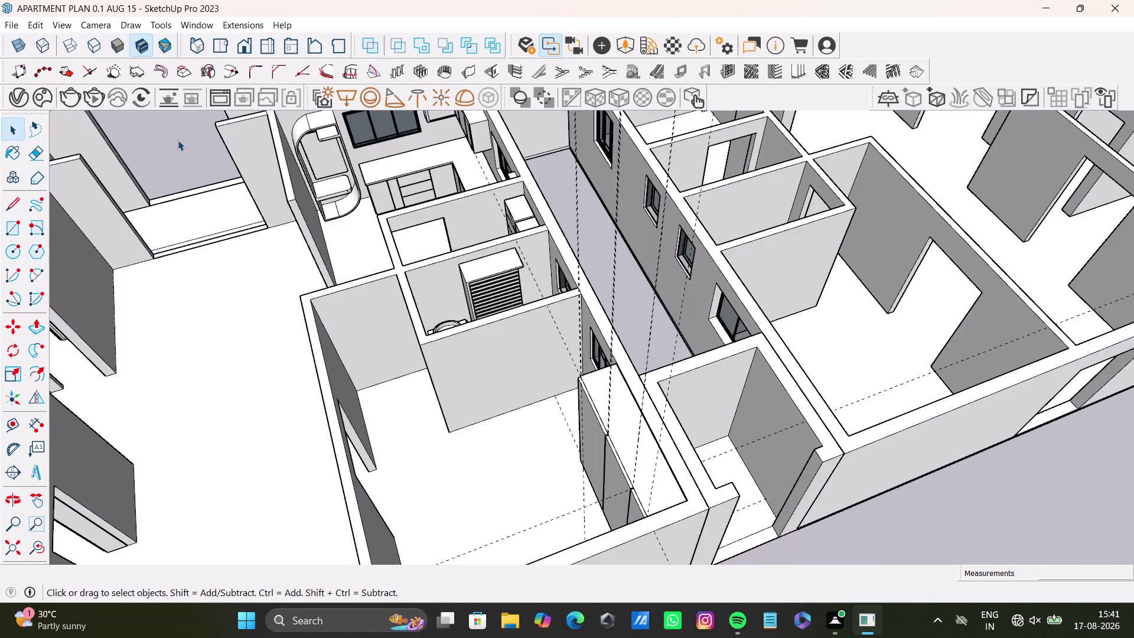
scroll(up, 3)
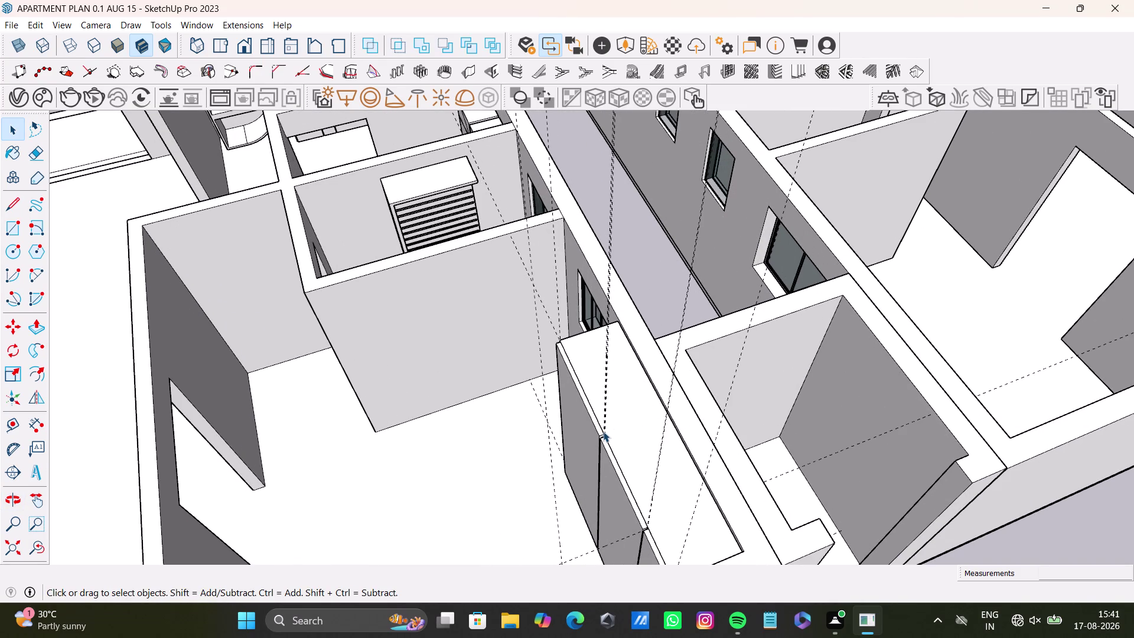
Orbit around to the bedroom and select the bedroom wall face.
scroll(down, 3)
middle_drag(523, 417, 691, 442)
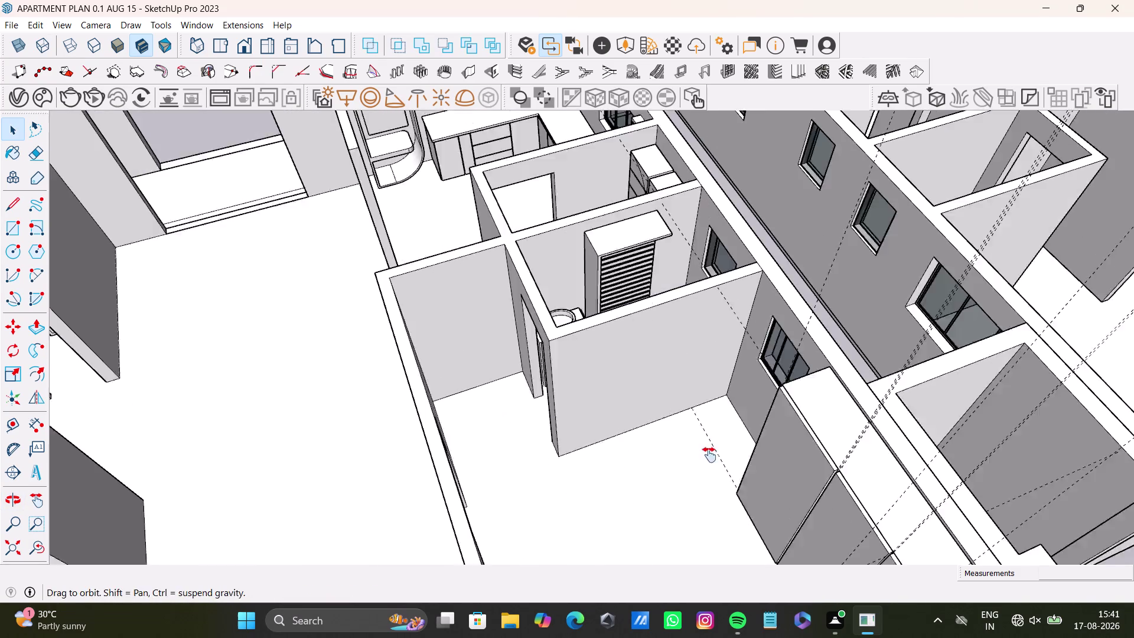
middle_drag(690, 442, 710, 478)
middle_drag(710, 494, 666, 396)
triple_click(662, 378)
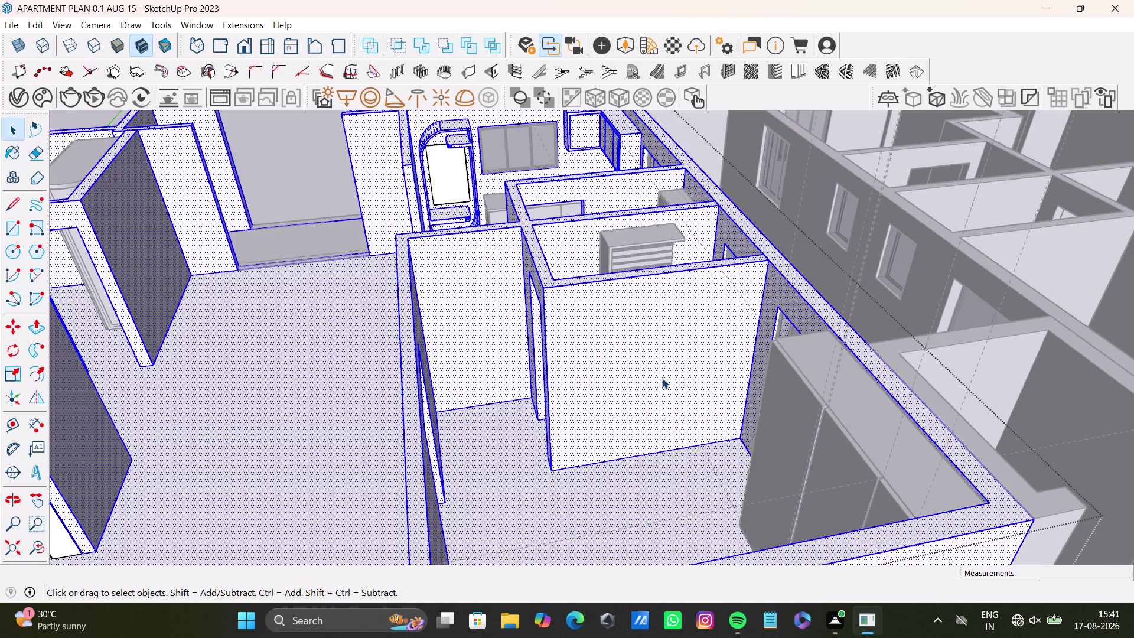
click(662, 378)
click(662, 378)
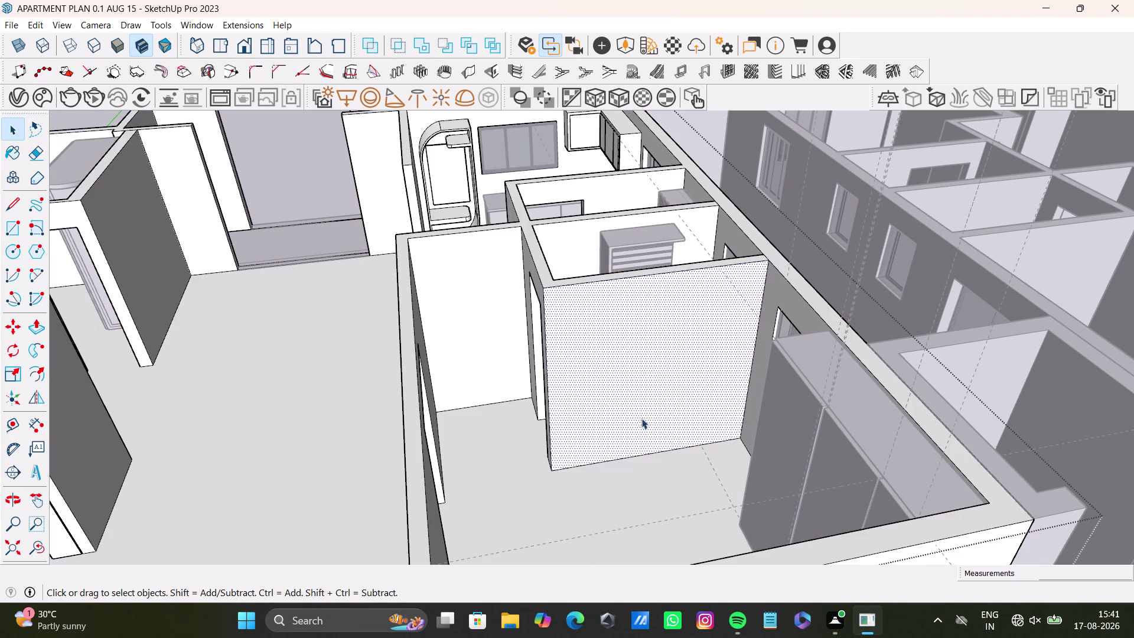
Face the bedroom wall squarely up close and pick the Tape Measure tool.
middle_drag(742, 429, 660, 410)
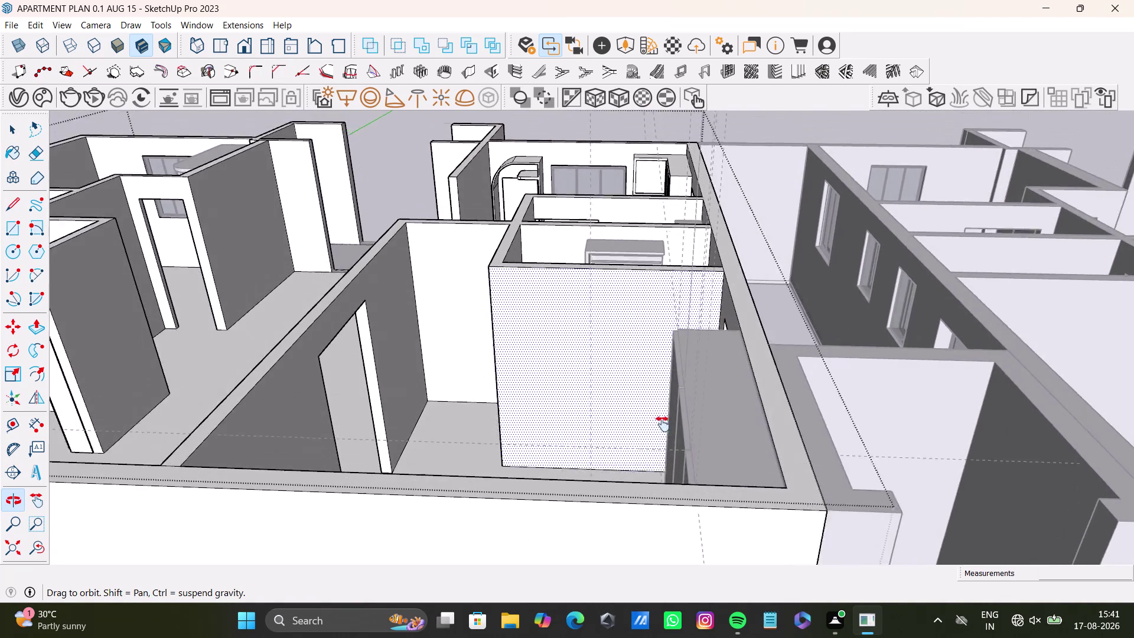
middle_drag(660, 410, 673, 547)
scroll(up, 3)
middle_drag(721, 384, 738, 359)
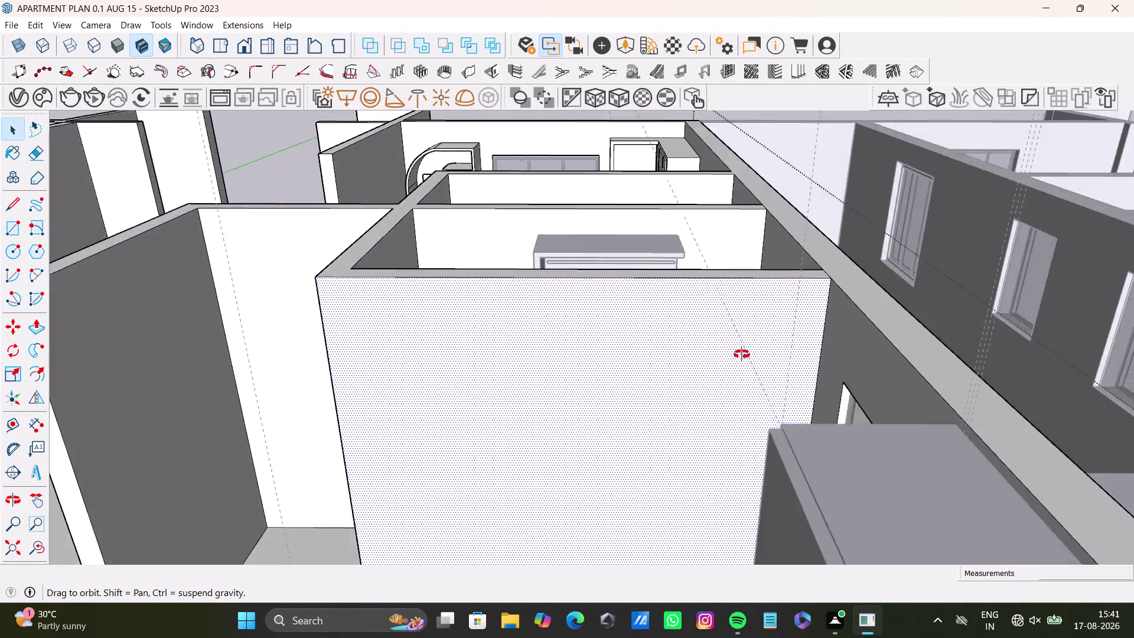
middle_drag(738, 359, 743, 340)
middle_drag(743, 355, 745, 289)
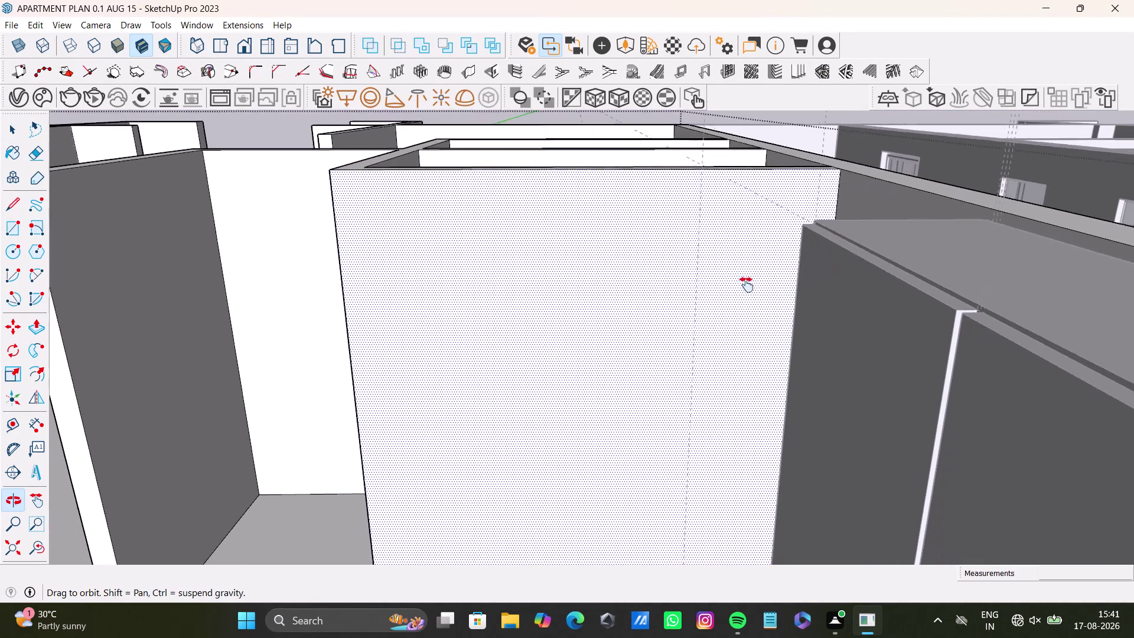
middle_drag(745, 289, 757, 244)
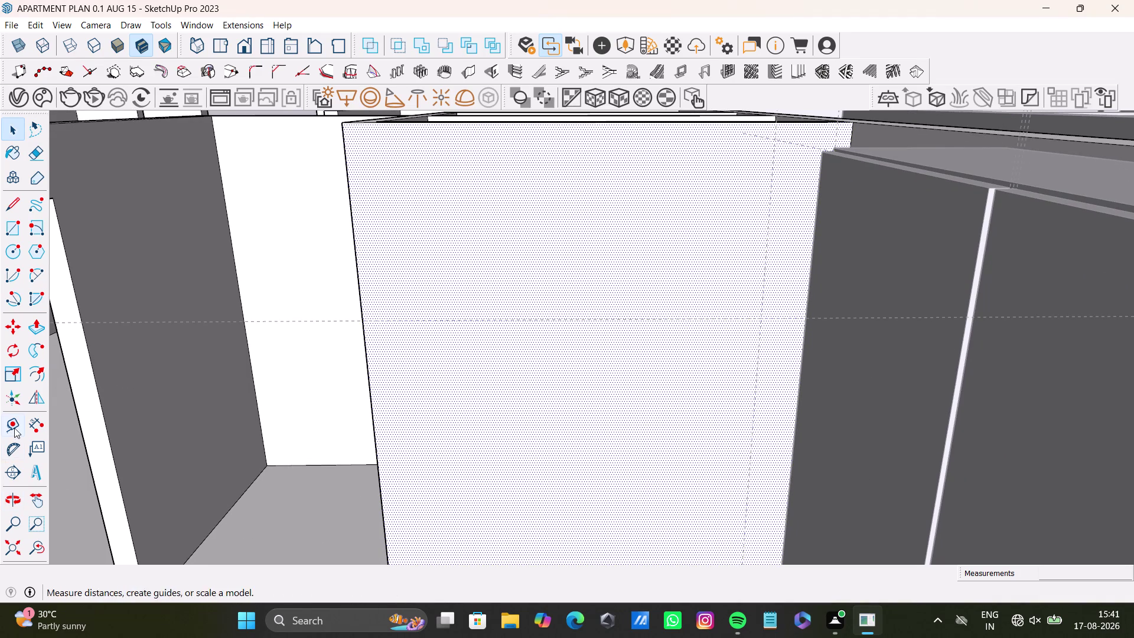
click(15, 420)
Add a guide 4" inside the wall's left edge, replacing an undone 2" guide.
click(379, 458)
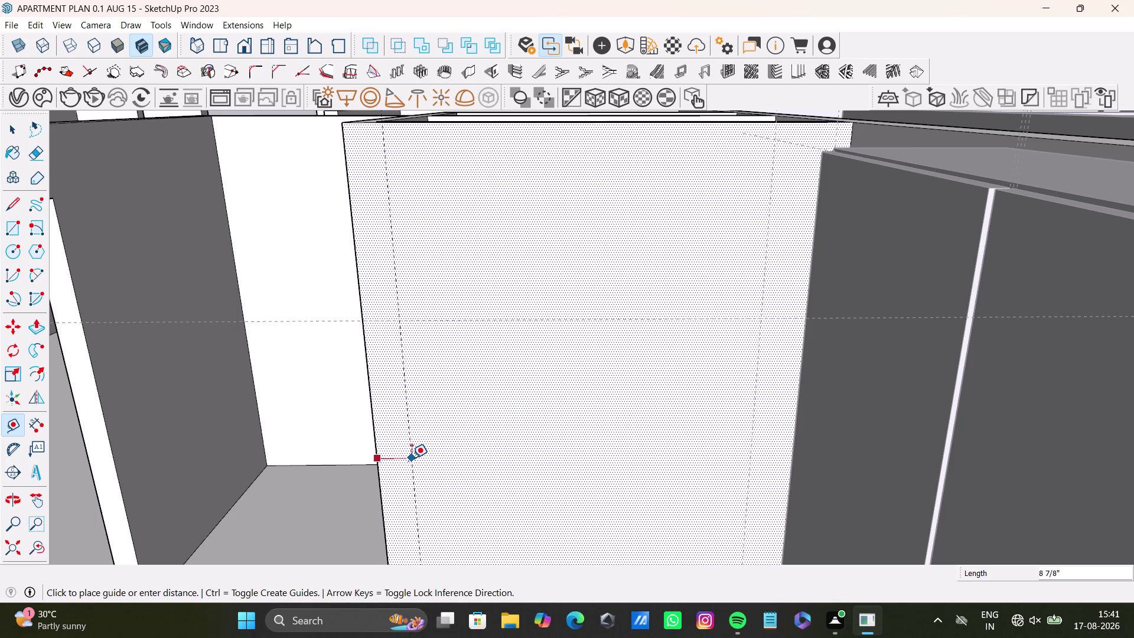
key(2)
key(shift+quotedbl)
key(Return)
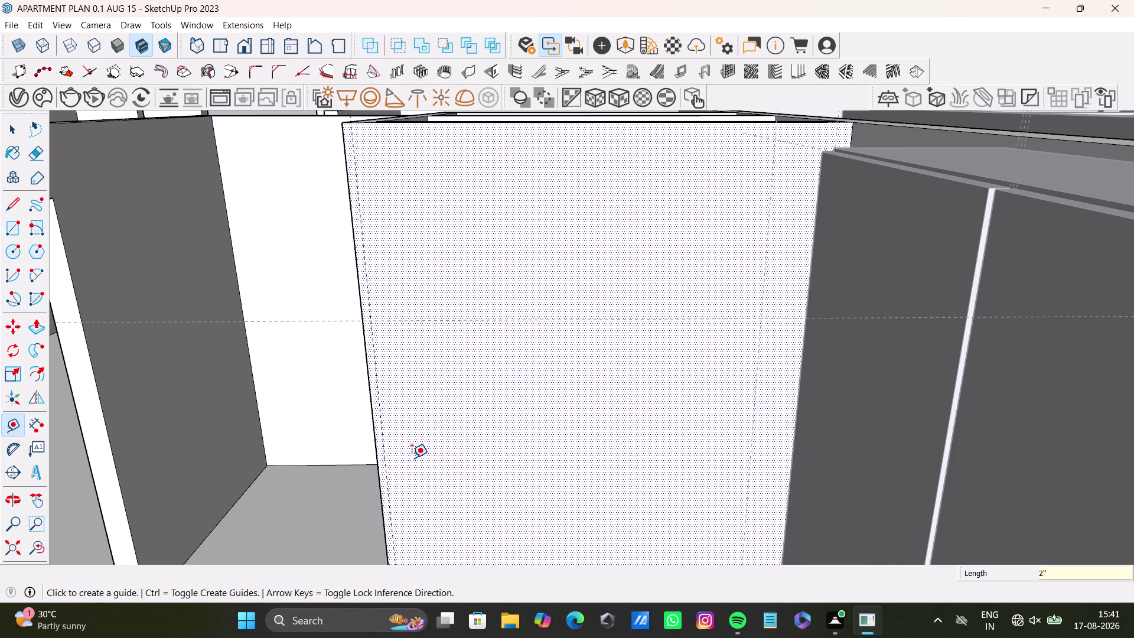
key(ctrl+z)
scroll(up, 3)
drag(380, 452, 388, 451)
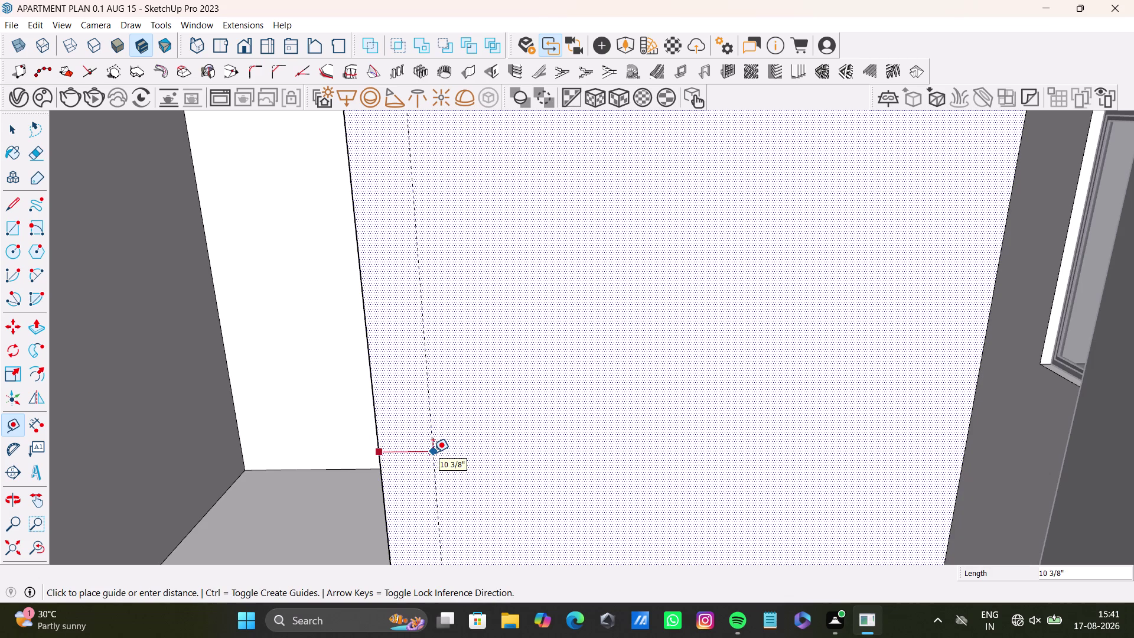
key(4)
key(shift+quotedbl)
key(Return)
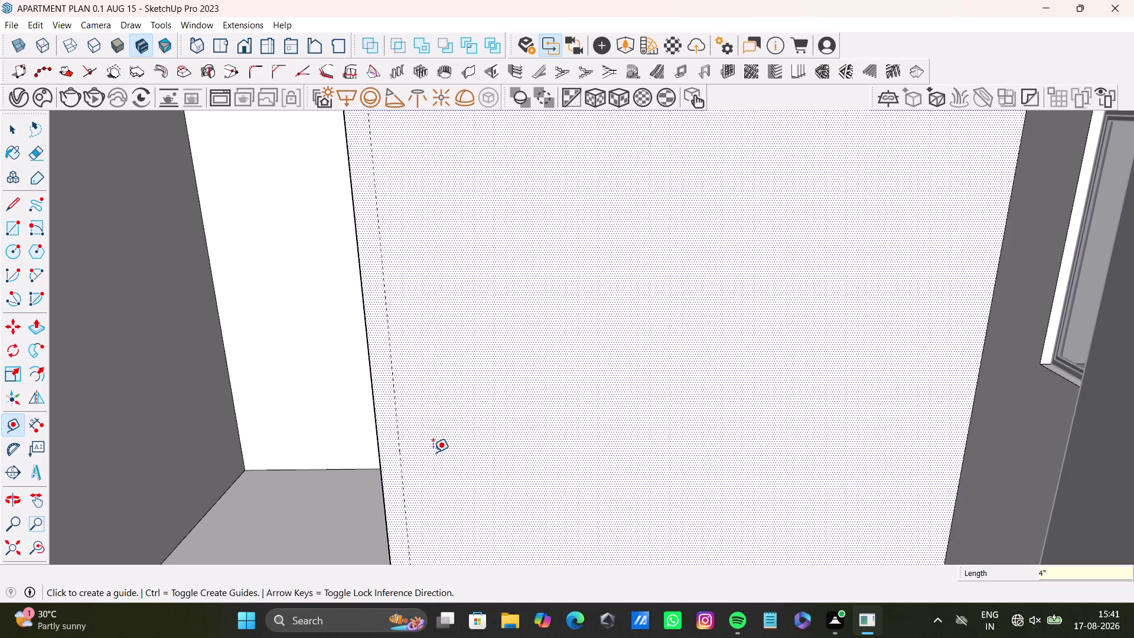
Orbit around the bedroom wall and start a guide from its right edge.
scroll(down, 3)
middle_drag(691, 278, 681, 350)
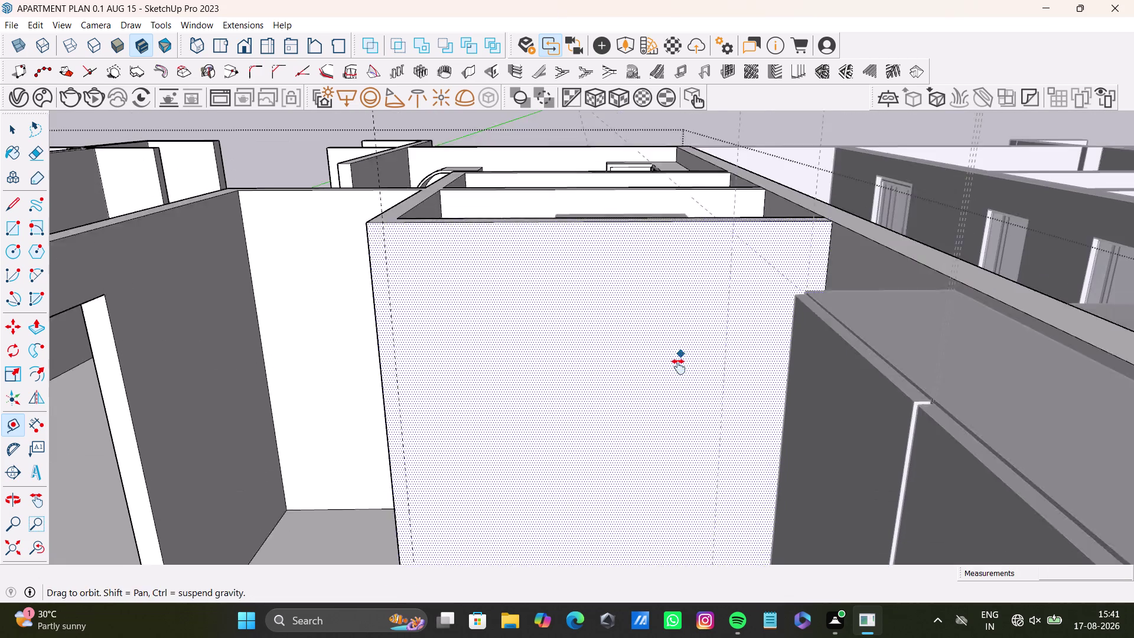
middle_drag(681, 350, 669, 393)
middle_drag(682, 376, 682, 408)
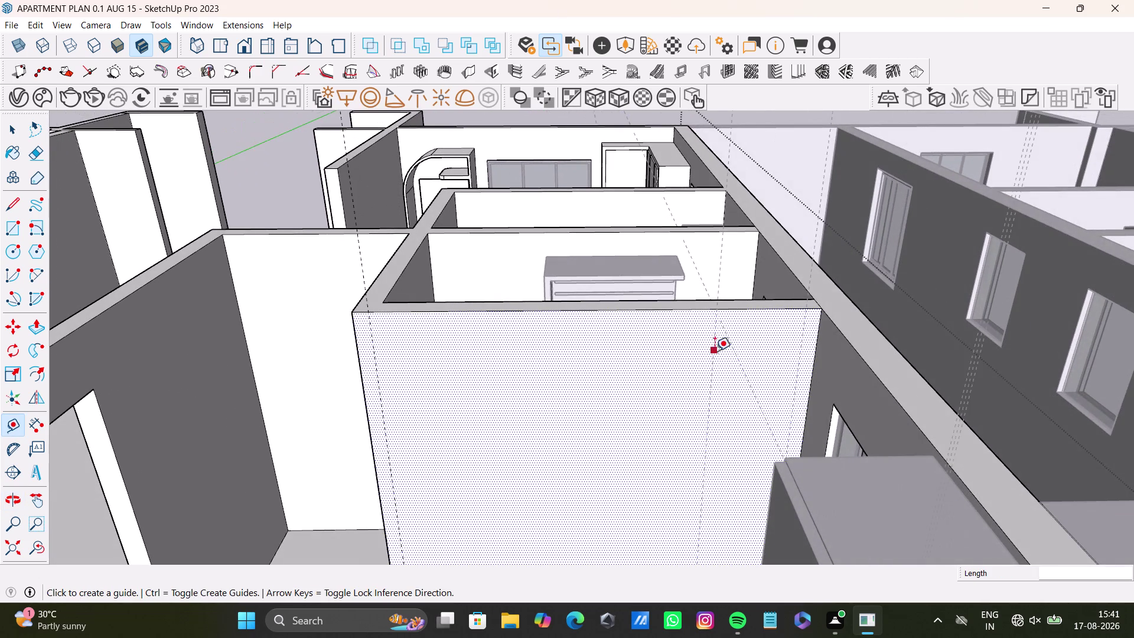
scroll(up, 3)
middle_drag(723, 336, 704, 351)
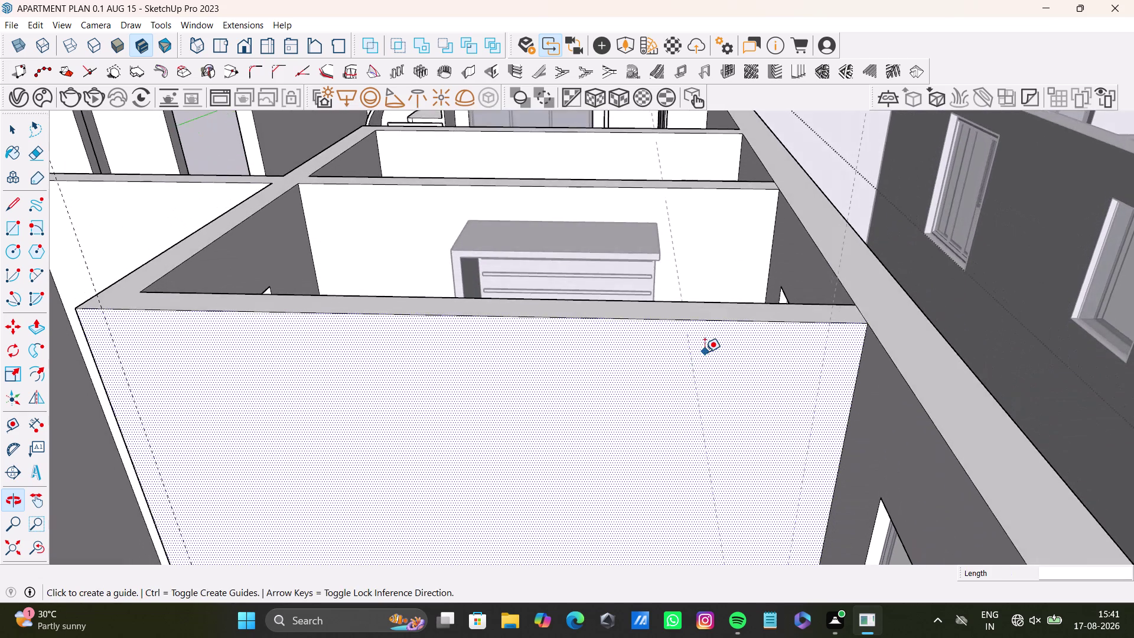
scroll(down, 3)
middle_drag(698, 388, 714, 298)
middle_drag(696, 357, 730, 441)
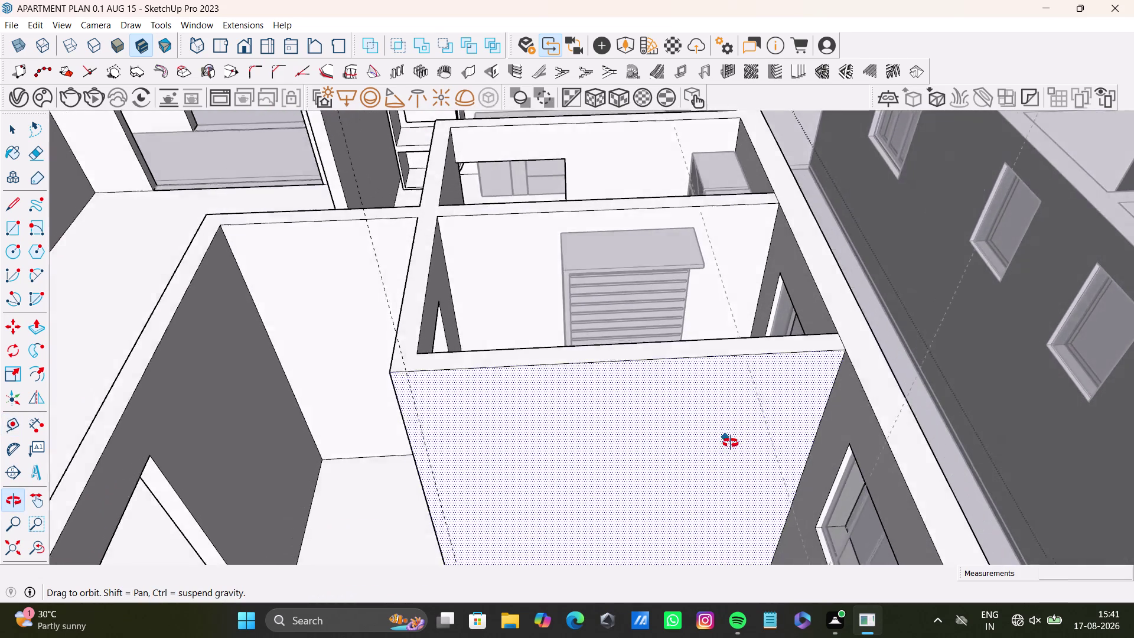
middle_drag(730, 441, 809, 373)
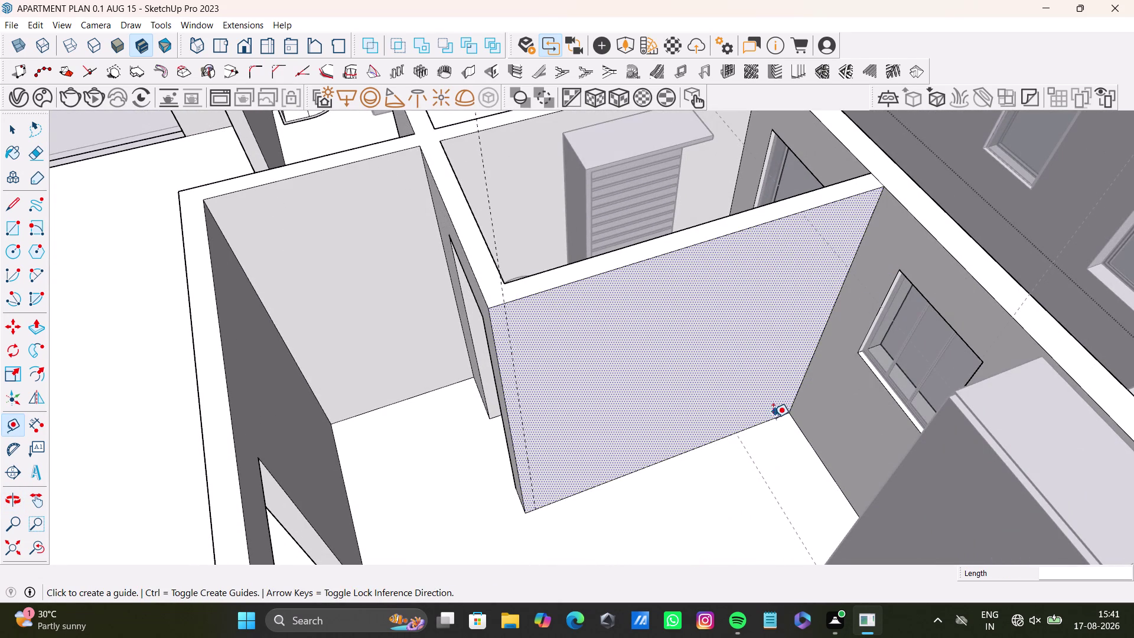
middle_drag(760, 415, 754, 369)
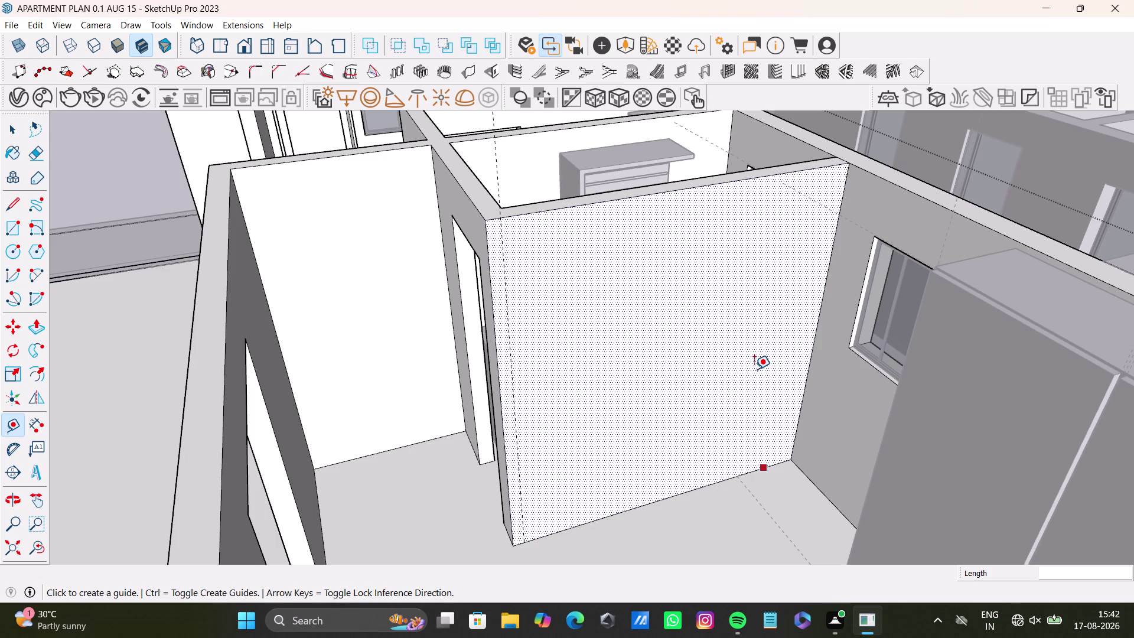
click(818, 335)
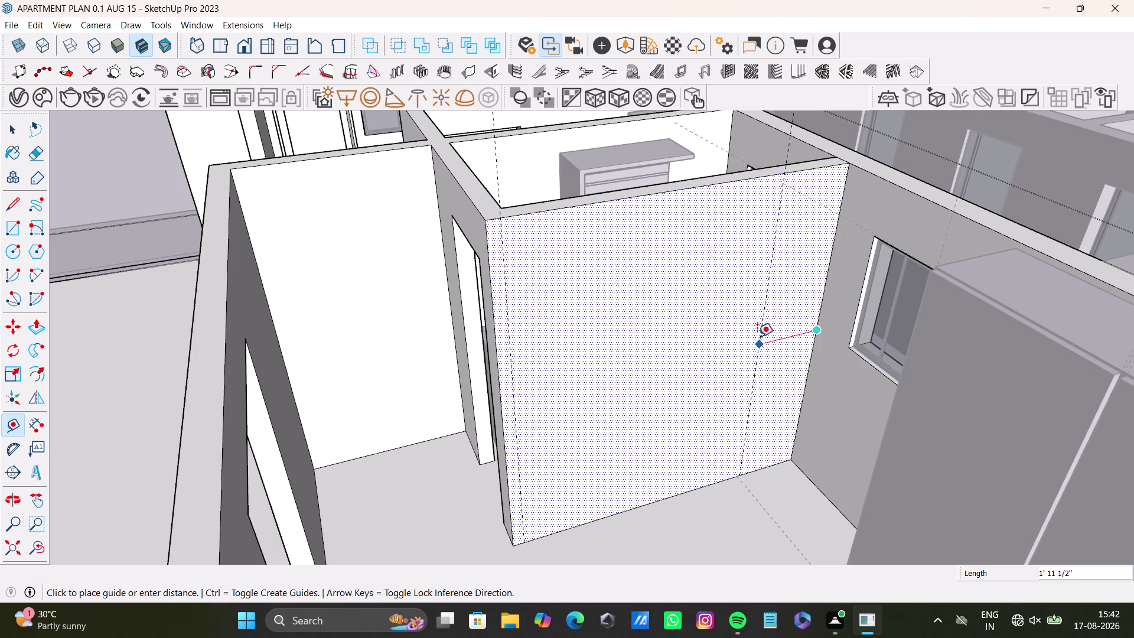
Place a guide 3" in from the bedroom wall's right edge.
click(797, 351)
middle_drag(794, 366, 715, 396)
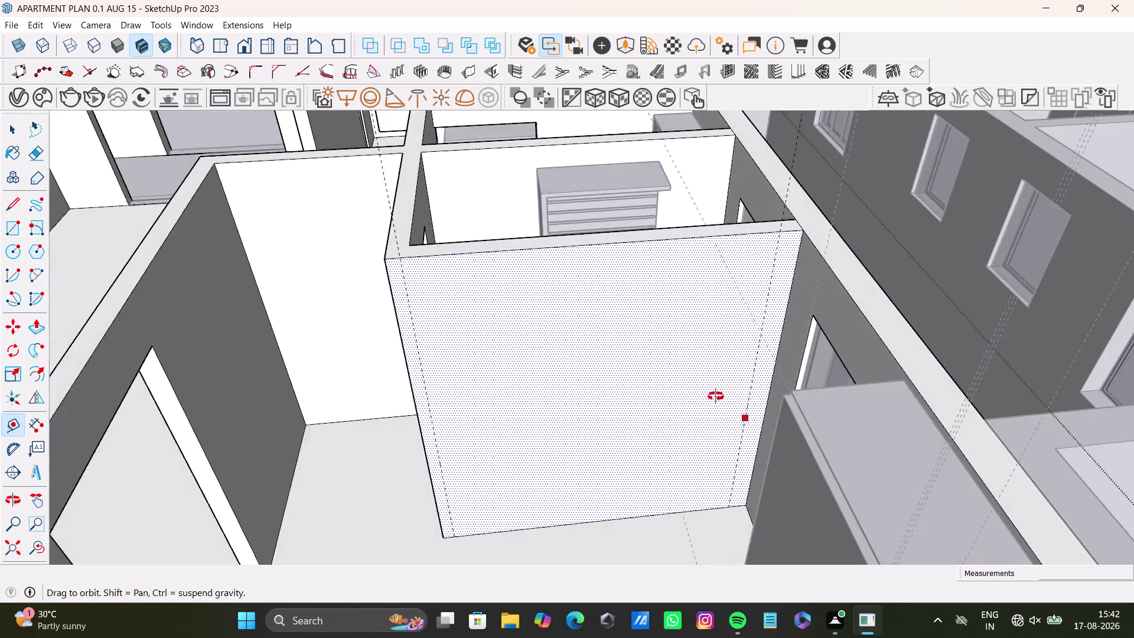
middle_drag(715, 396, 714, 397)
key(ctrl+z)
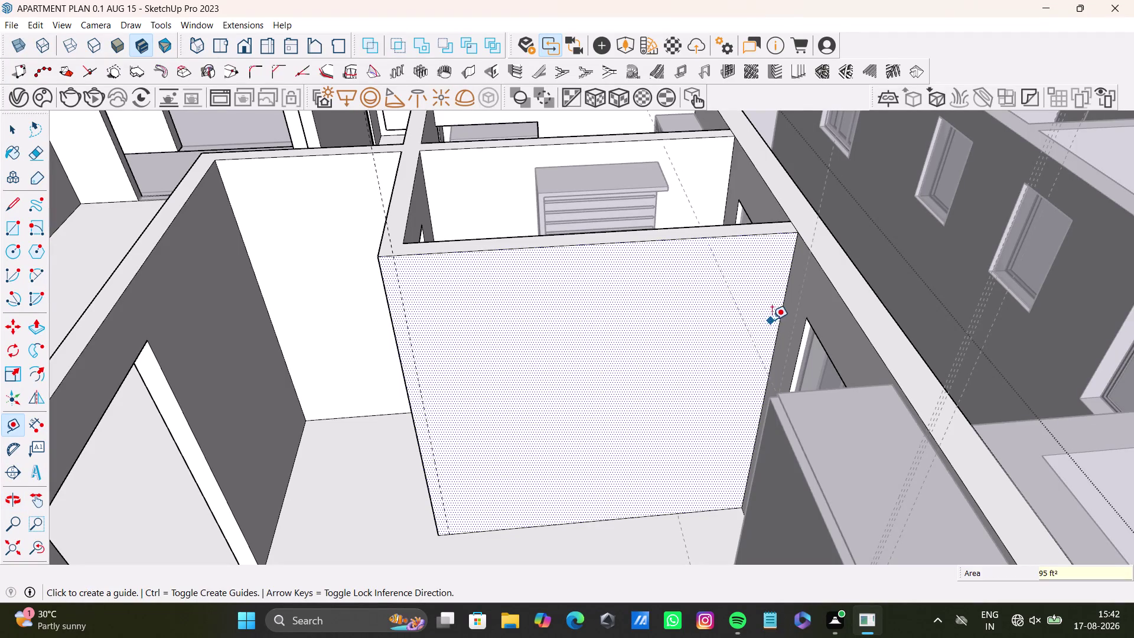
click(777, 321)
text(3)
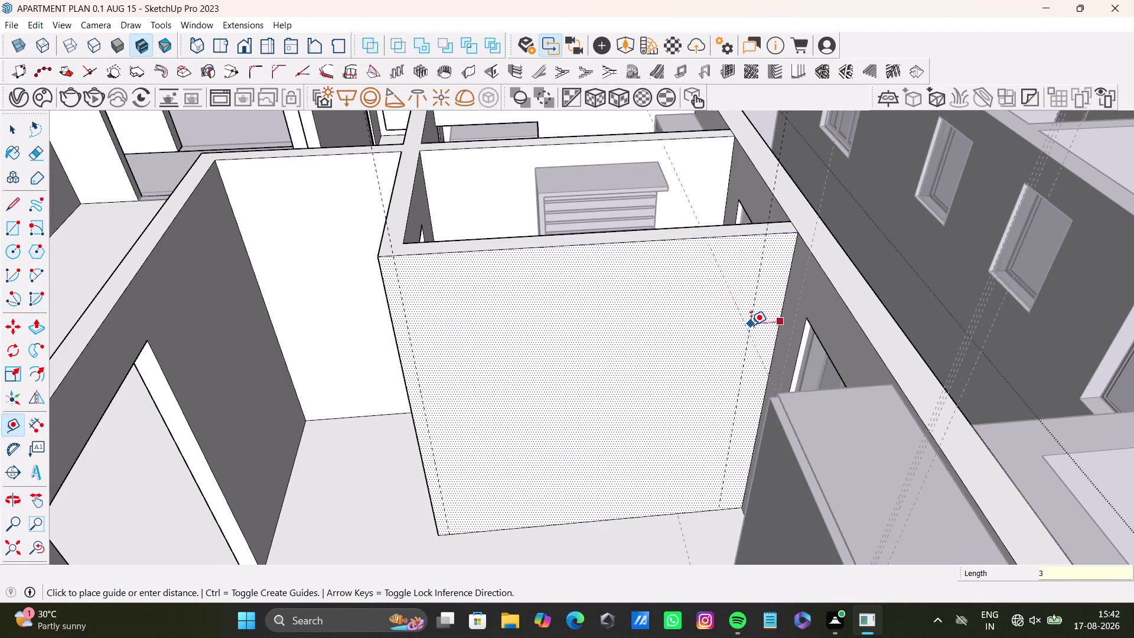
text(")
key(Return)
Place guides 5" below the wall's top edge and 5" above its bottom edge.
click(630, 241)
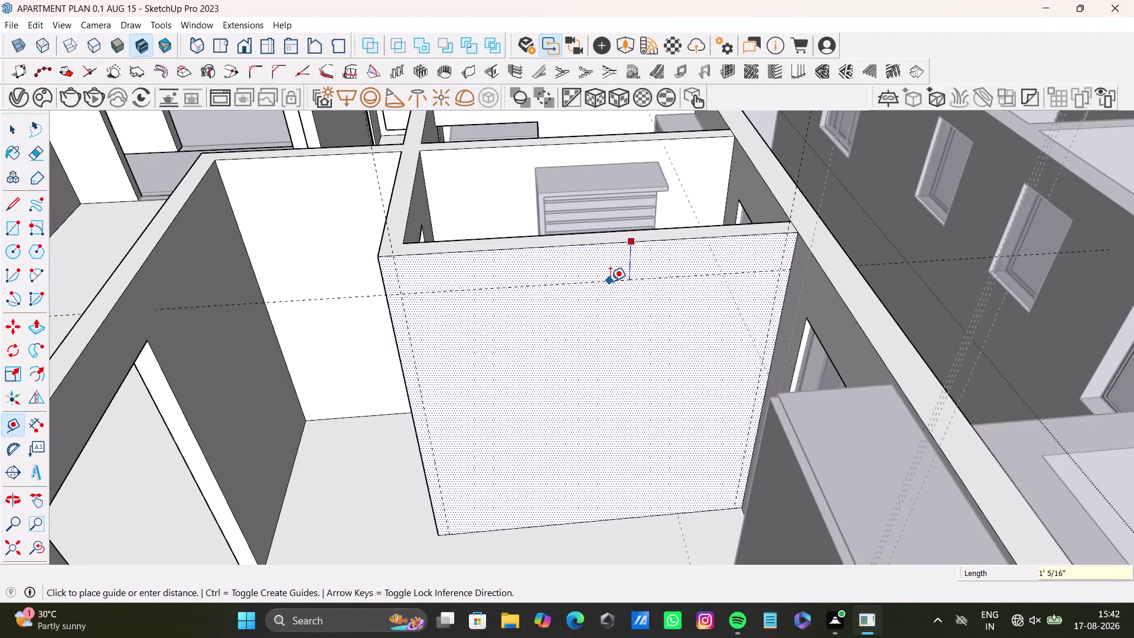
key(2)
key(BackSpace)
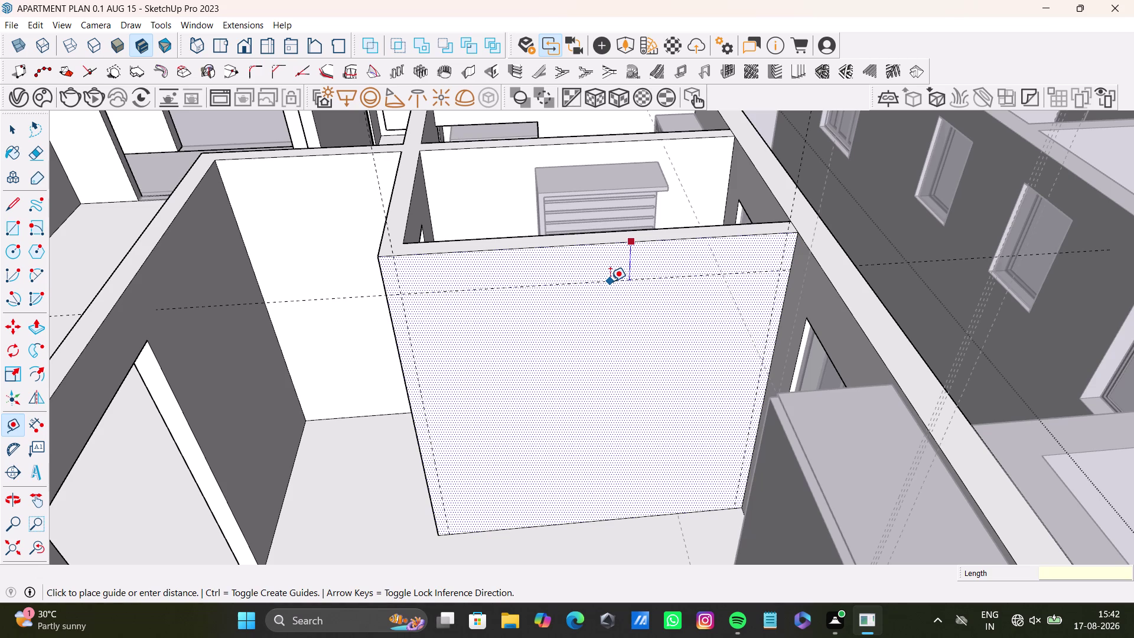
text(5")
key(Return)
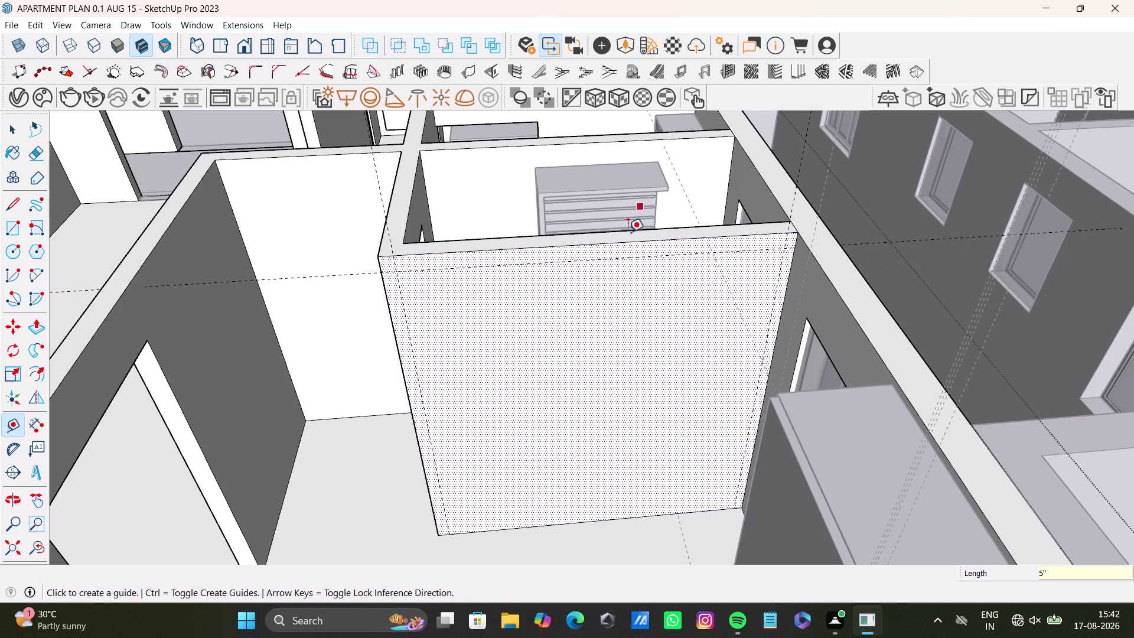
scroll(up, 3)
middle_drag(570, 343, 586, 261)
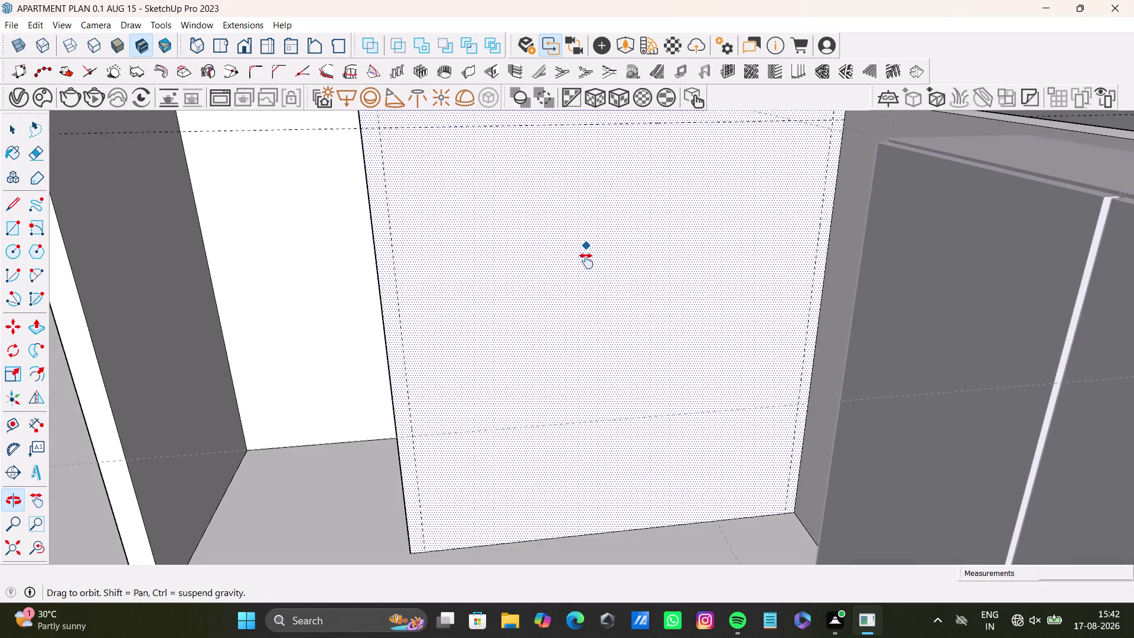
middle_drag(587, 261, 588, 273)
click(611, 538)
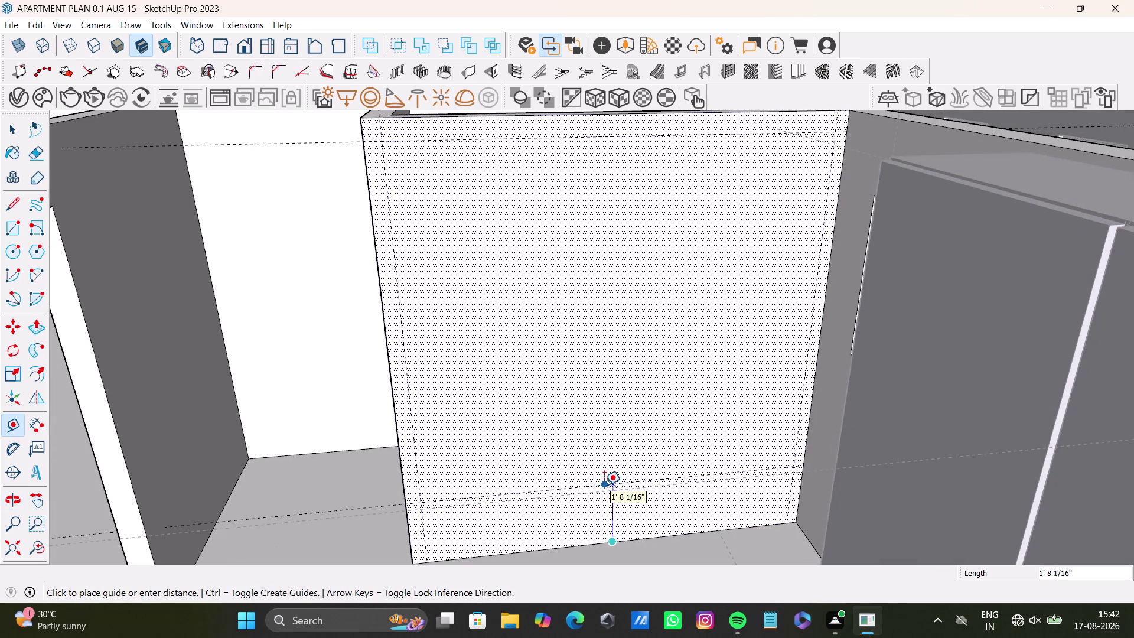
key(Up)
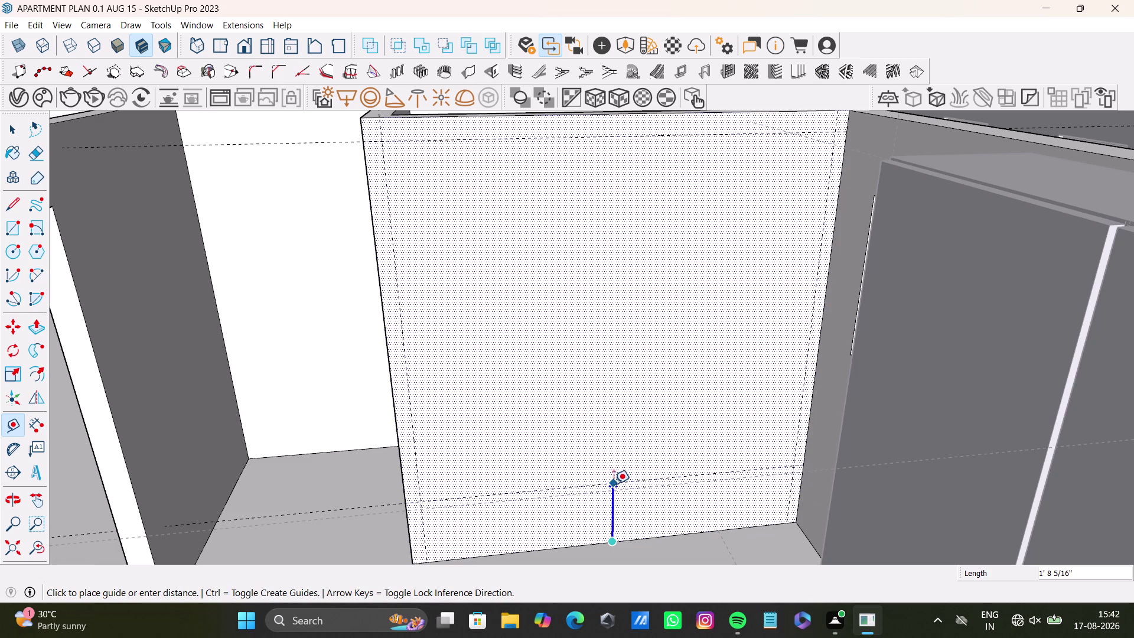
text(5)
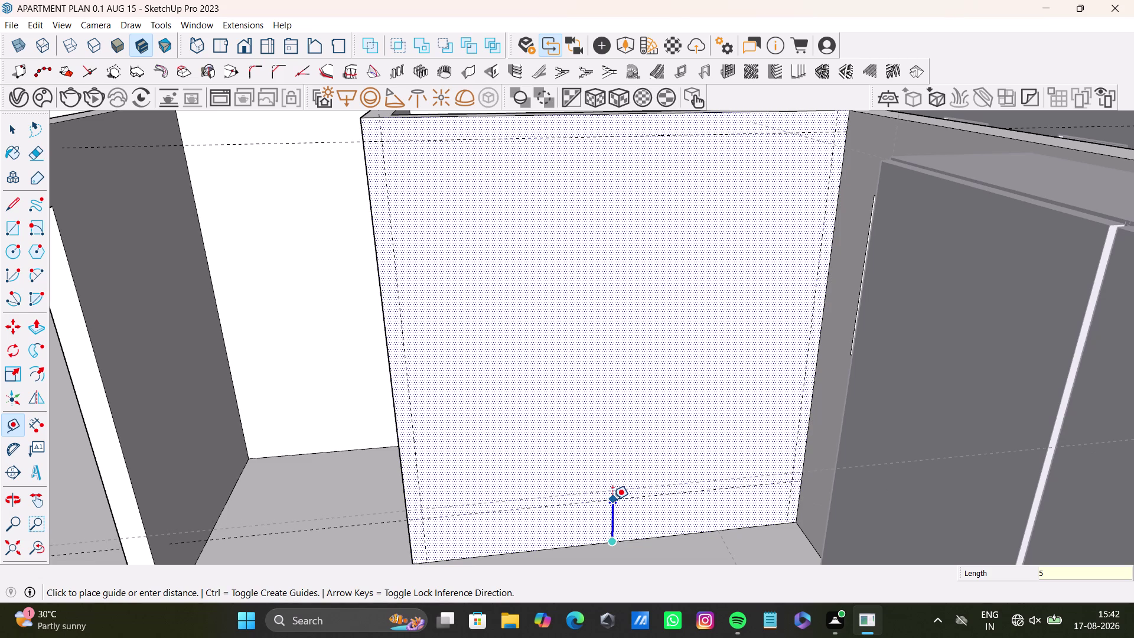
text(")
key(Return)
key(space)
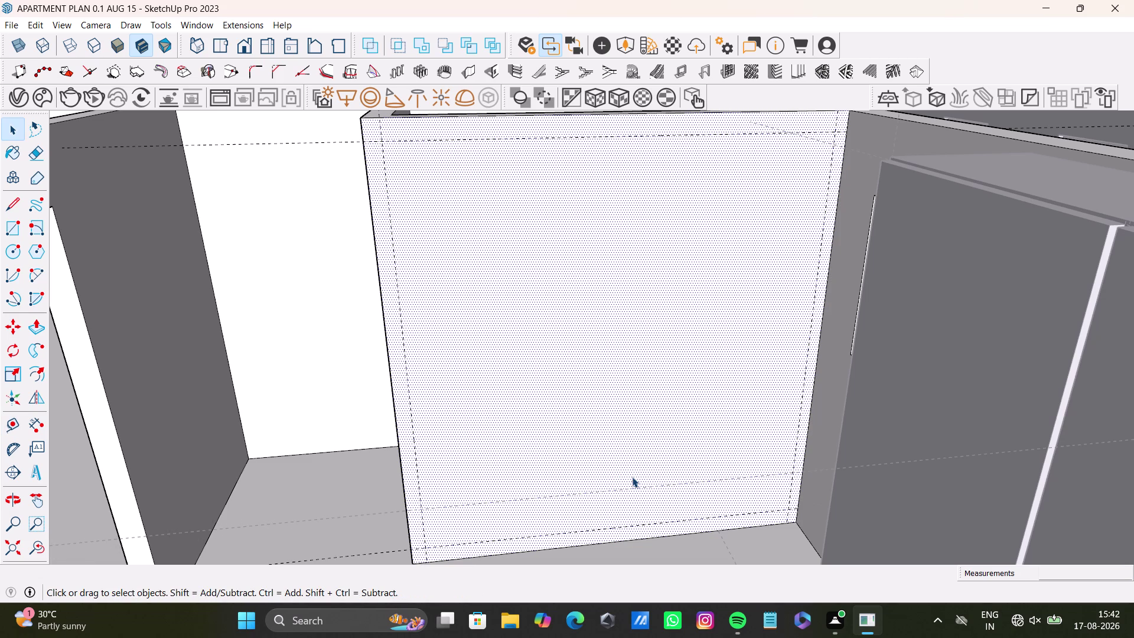
scroll(down, 3)
scroll(down, 3)
scroll(down, 3)
scroll(down, 3)
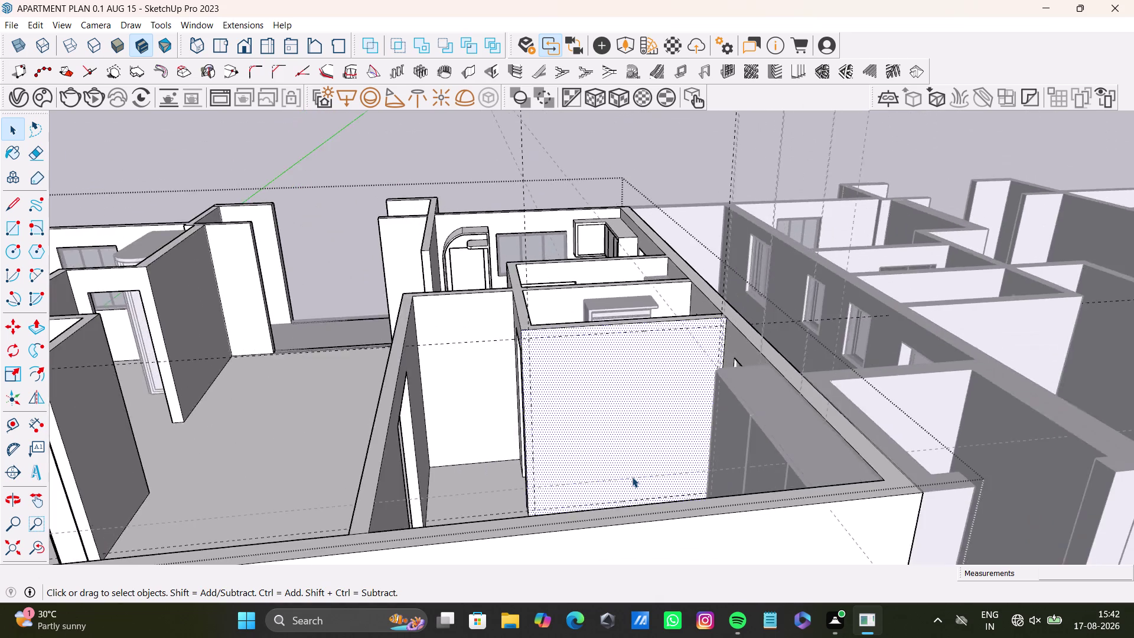
scroll(down, 3)
middle_drag(631, 476, 622, 556)
scroll(up, 3)
middle_drag(653, 443, 702, 372)
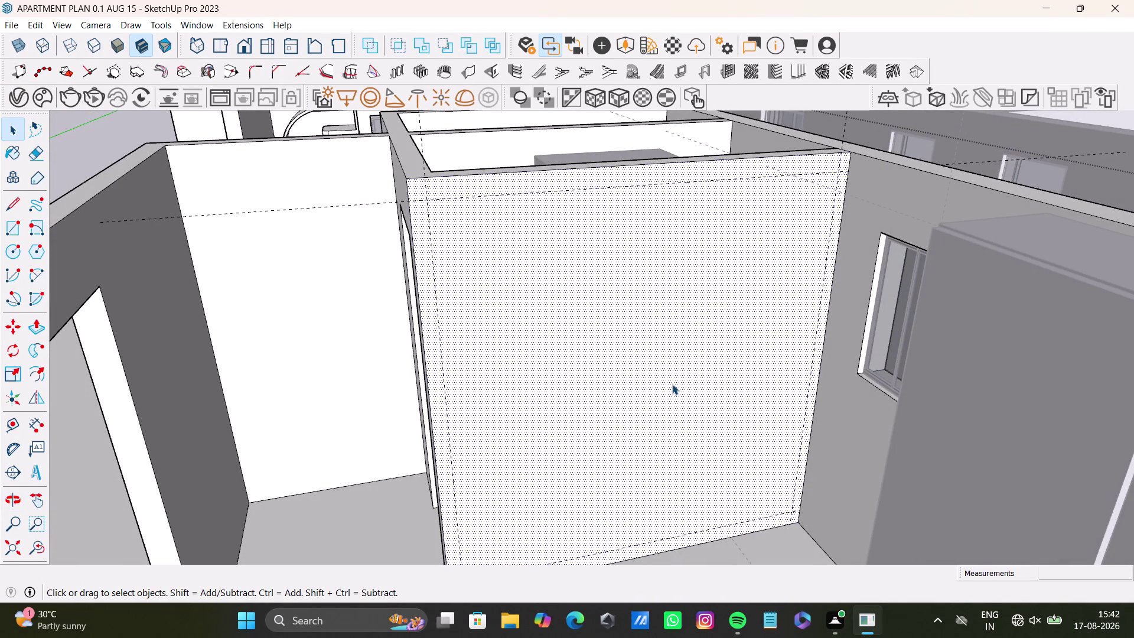
middle_drag(737, 391, 674, 422)
middle_drag(662, 442, 635, 465)
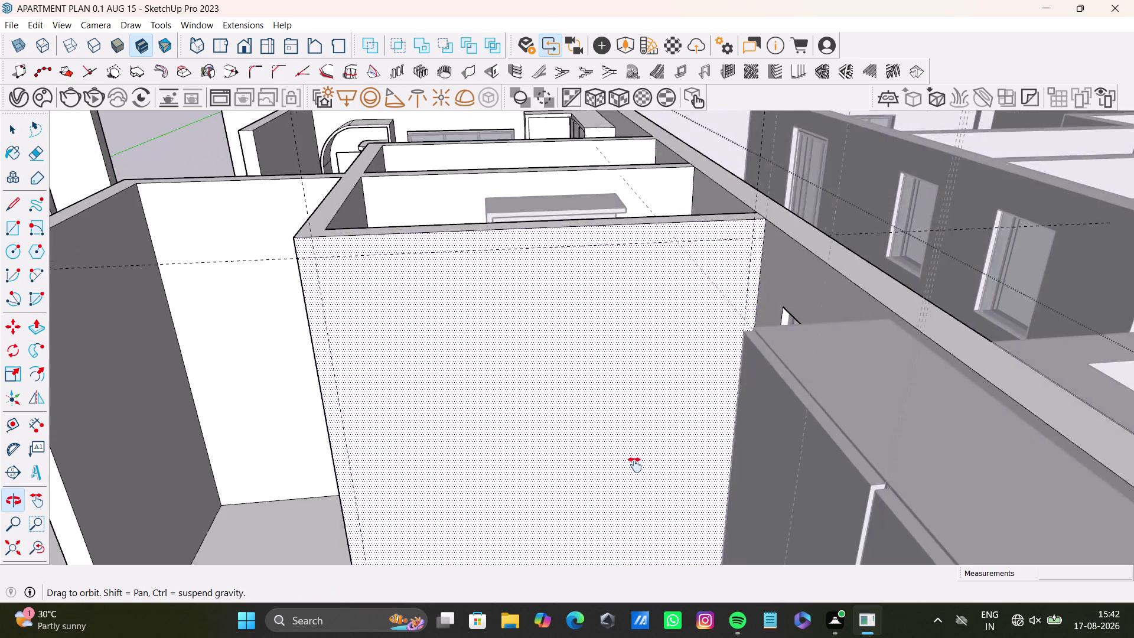
middle_drag(635, 464, 617, 394)
middle_drag(617, 394, 600, 406)
scroll(down, 3)
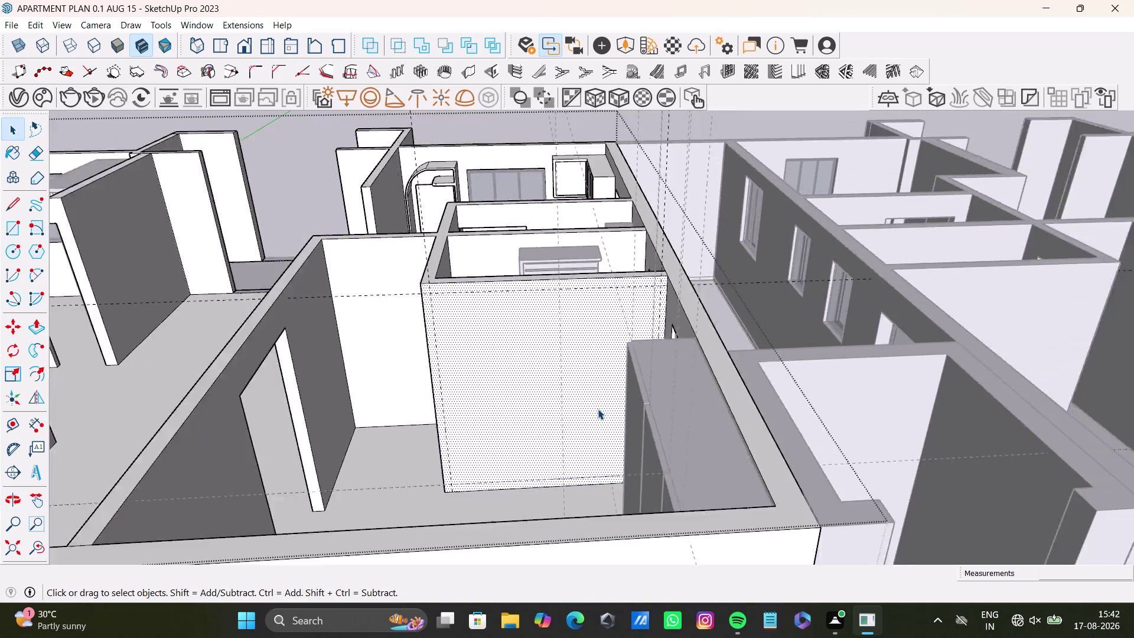
scroll(down, 3)
middle_drag(597, 409, 634, 534)
middle_drag(328, 447, 551, 386)
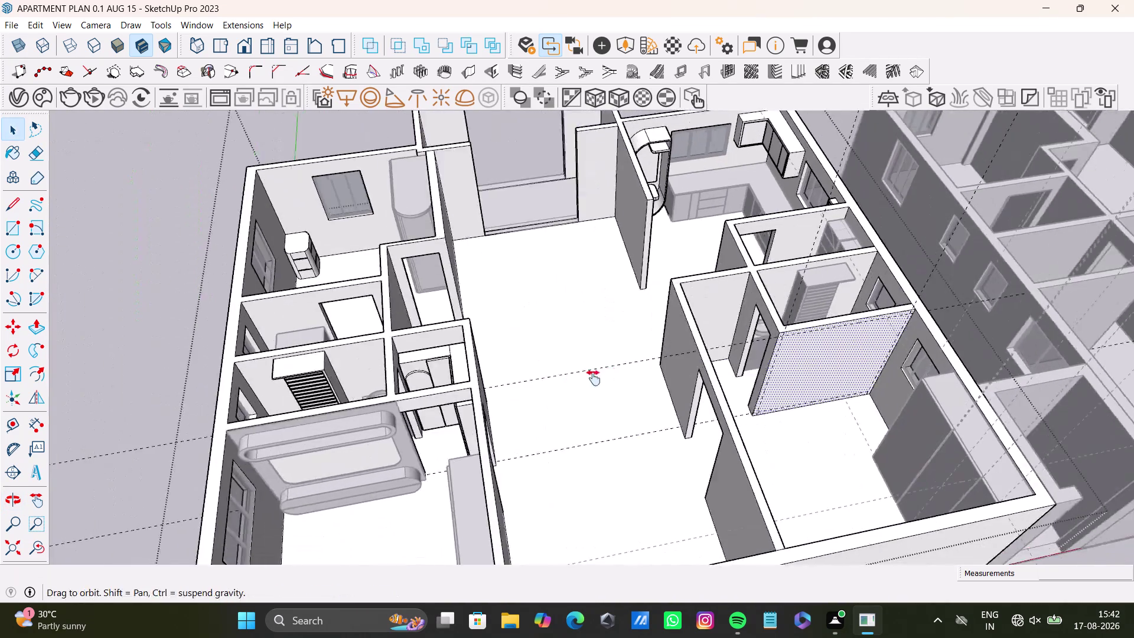
middle_drag(551, 386, 644, 369)
middle_drag(643, 442, 571, 356)
middle_drag(679, 344, 592, 356)
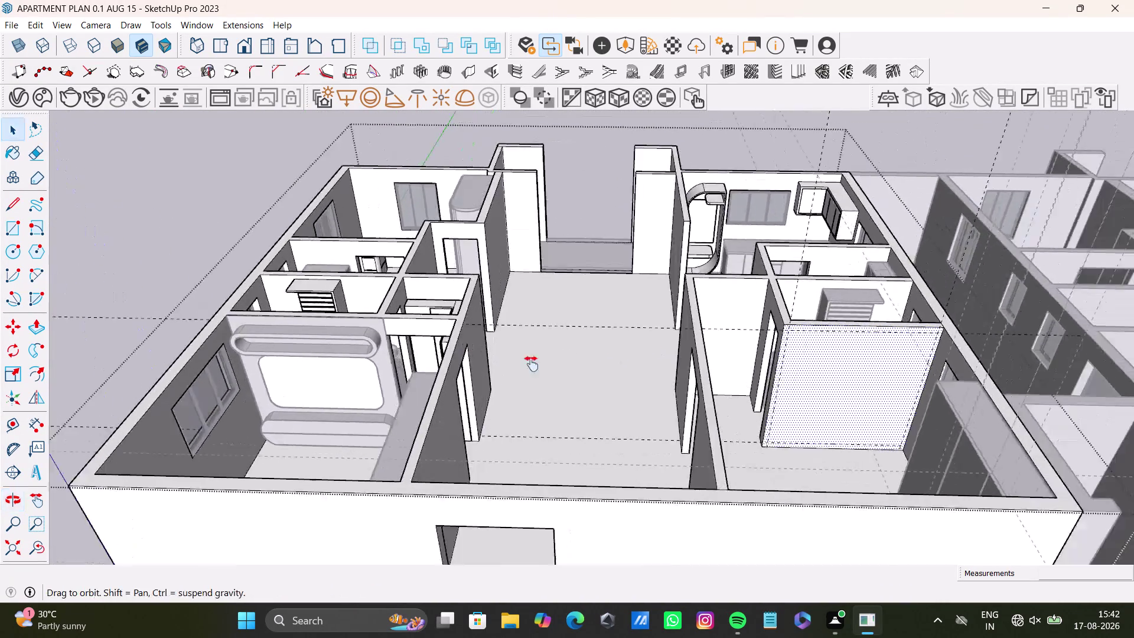
middle_drag(592, 356, 445, 389)
scroll(up, 3)
middle_drag(720, 385, 643, 353)
scroll(down, 3)
scroll(up, 3)
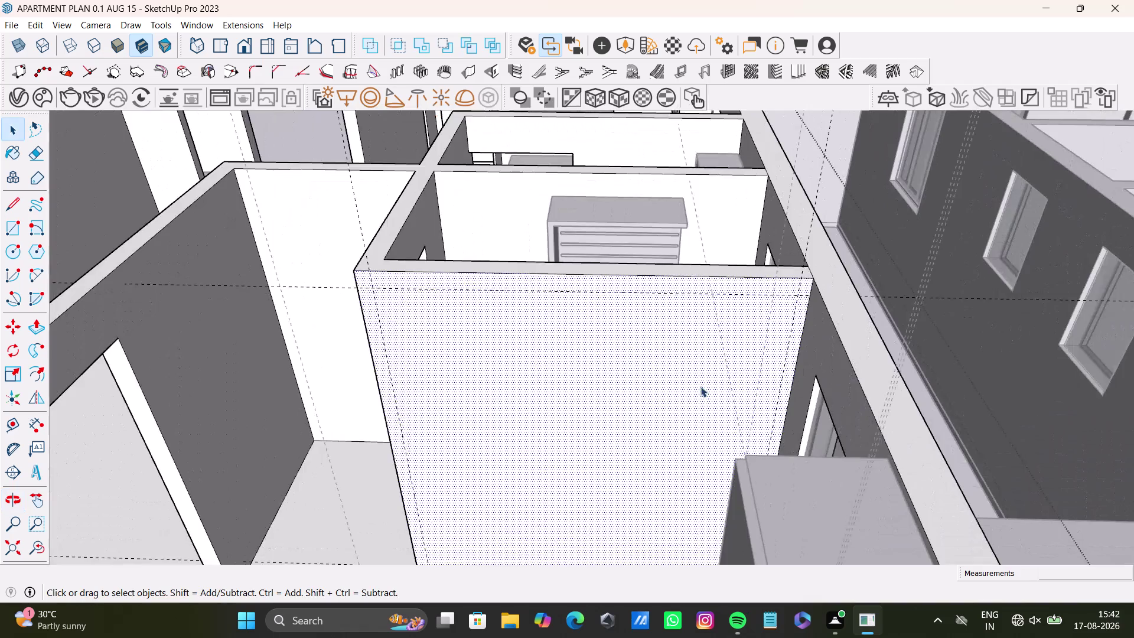
middle_drag(701, 390, 708, 388)
scroll(down, 3)
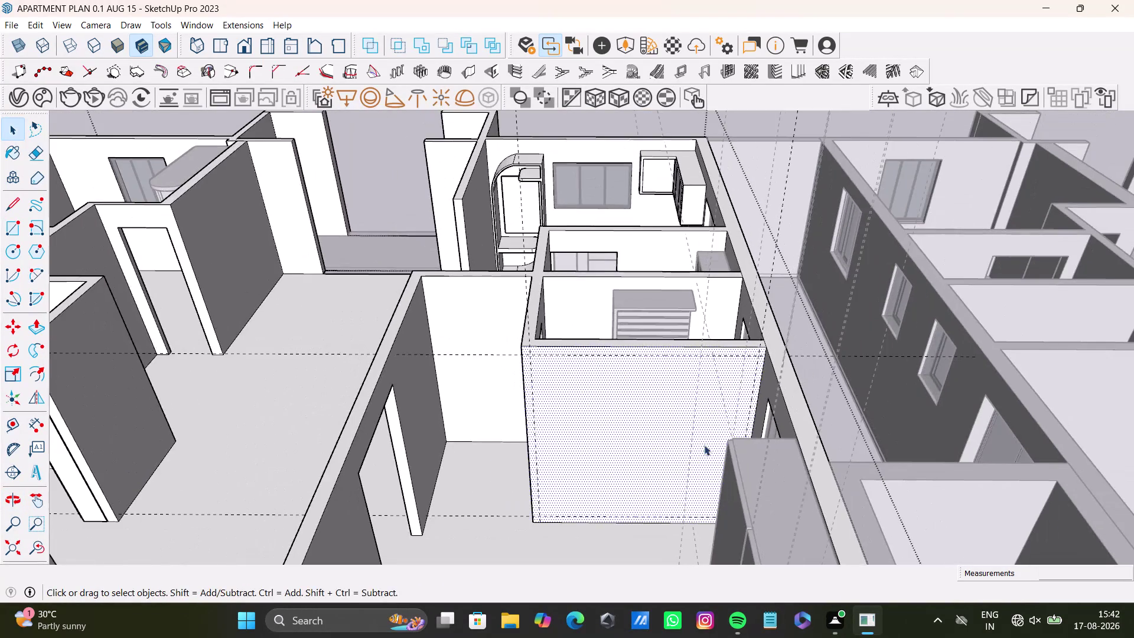
scroll(down, 3)
middle_drag(708, 476, 679, 417)
scroll(up, 3)
middle_drag(662, 391, 664, 392)
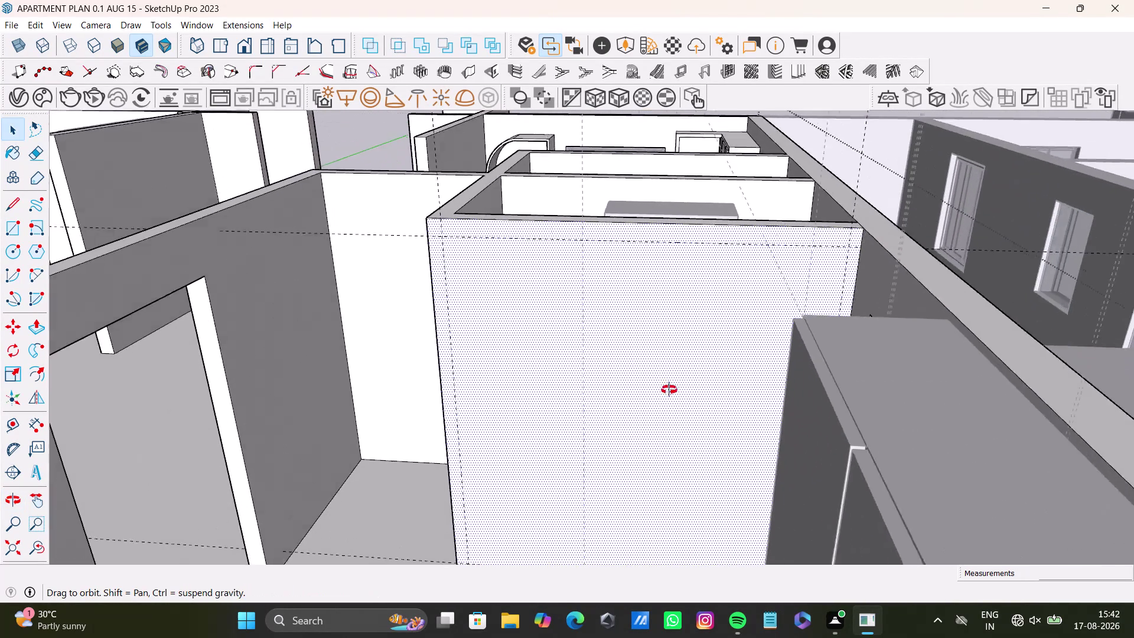
middle_drag(664, 392, 772, 383)
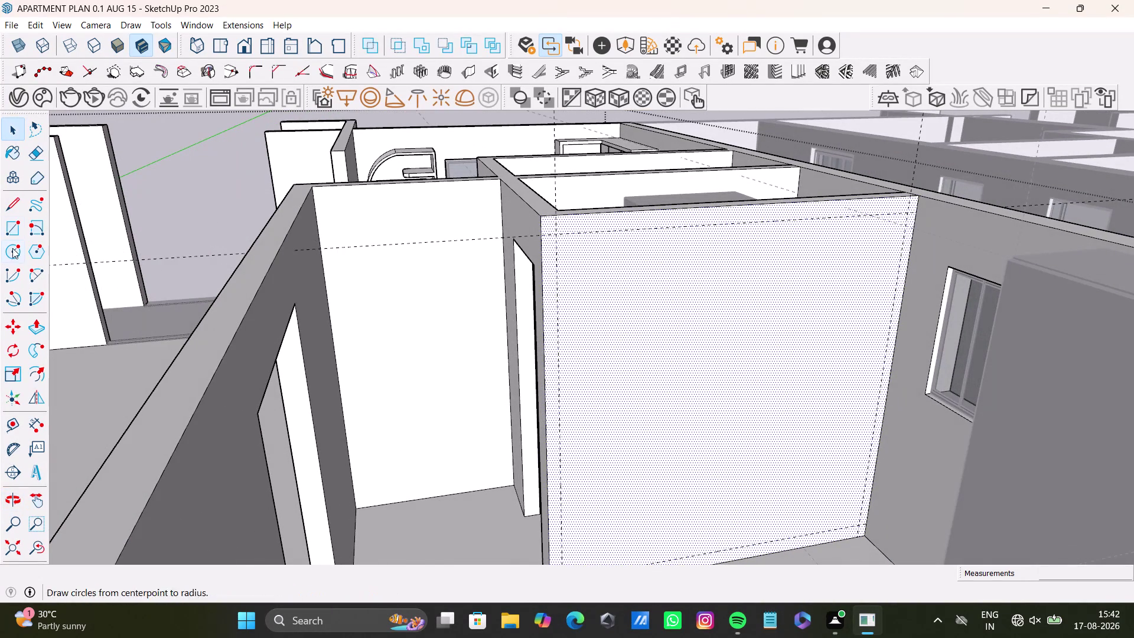
Drag a guide inset from the wall's right edge, redoing an undone first attempt.
click(10, 418)
scroll(up, 3)
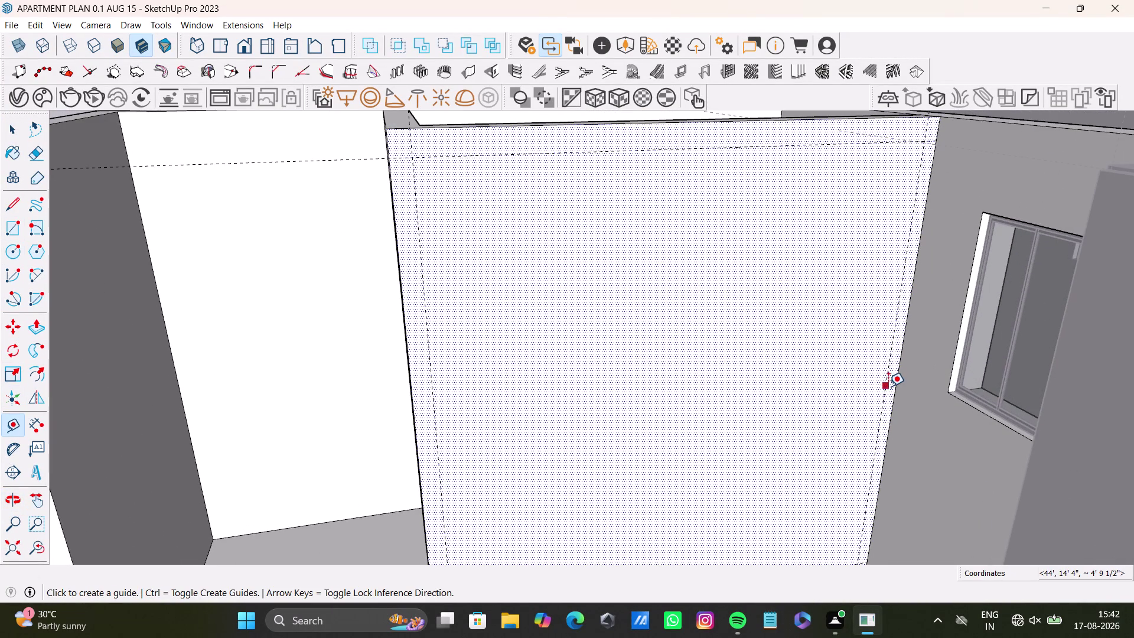
click(888, 386)
click(815, 383)
middle_drag(734, 459, 680, 502)
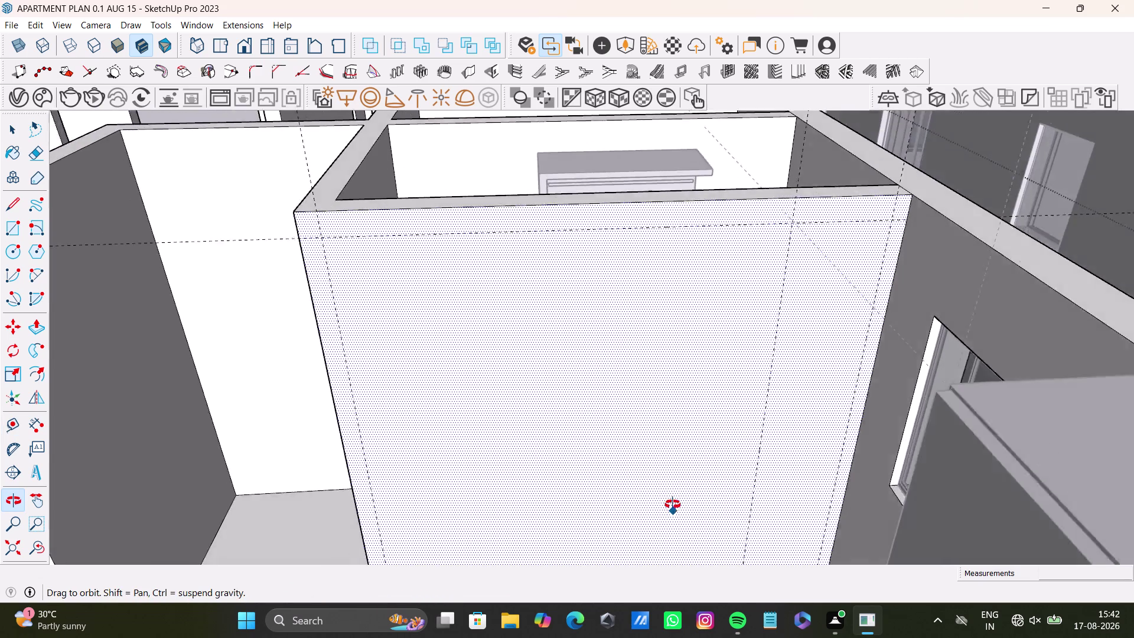
middle_drag(680, 503, 623, 508)
middle_drag(657, 449, 749, 450)
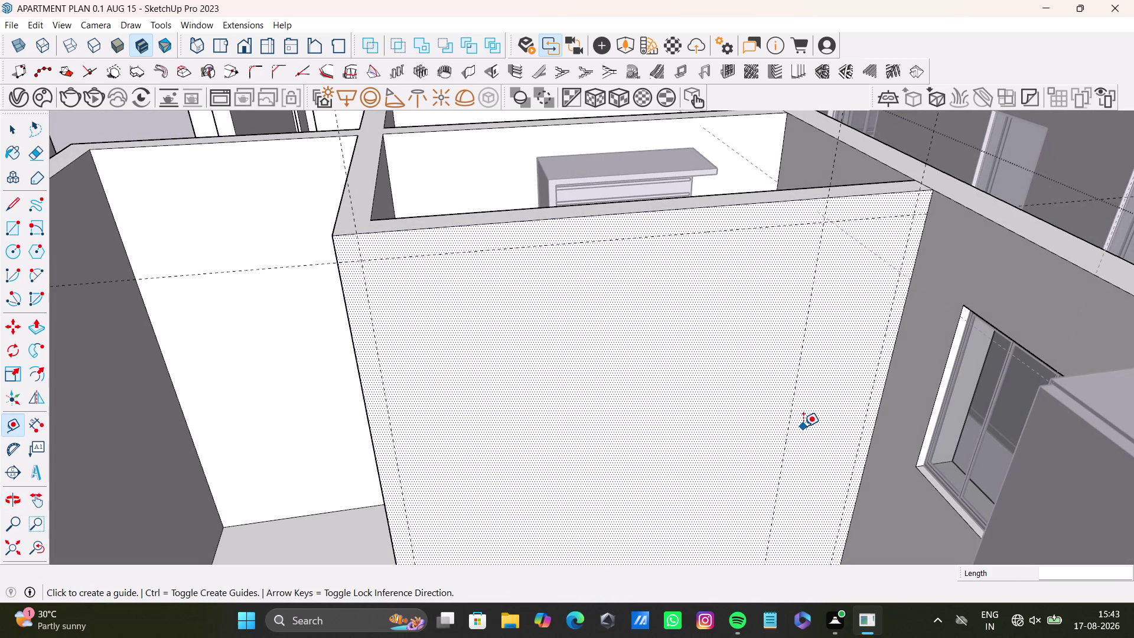
key(ctrl+z)
click(869, 396)
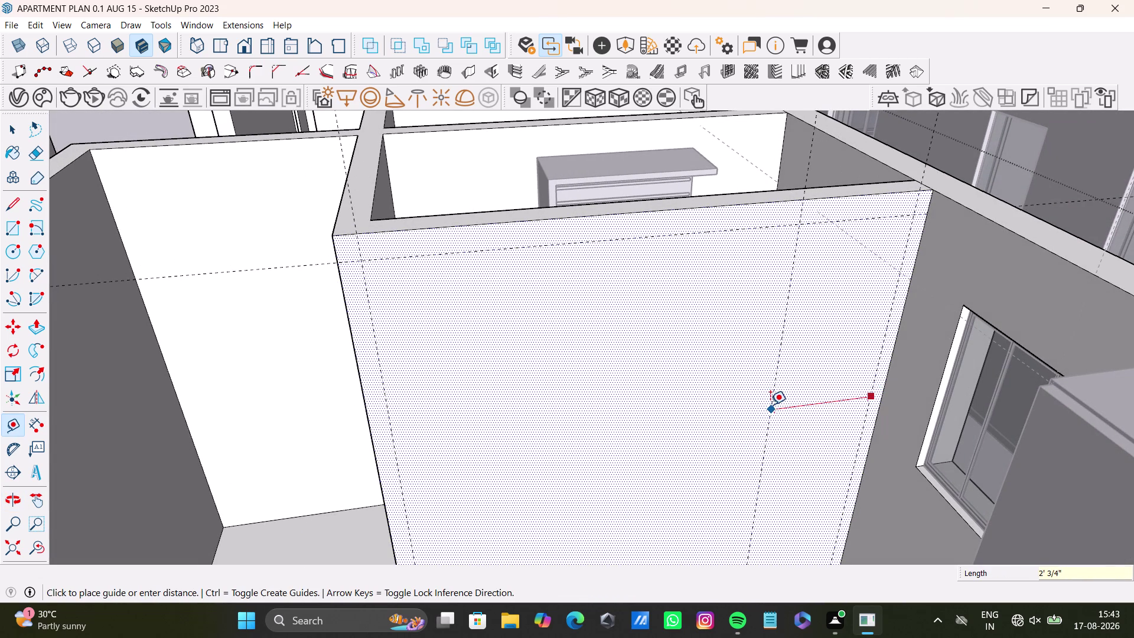
click(770, 405)
Orbit around the bedroom wall to frame it with its new guides.
middle_drag(768, 423, 676, 418)
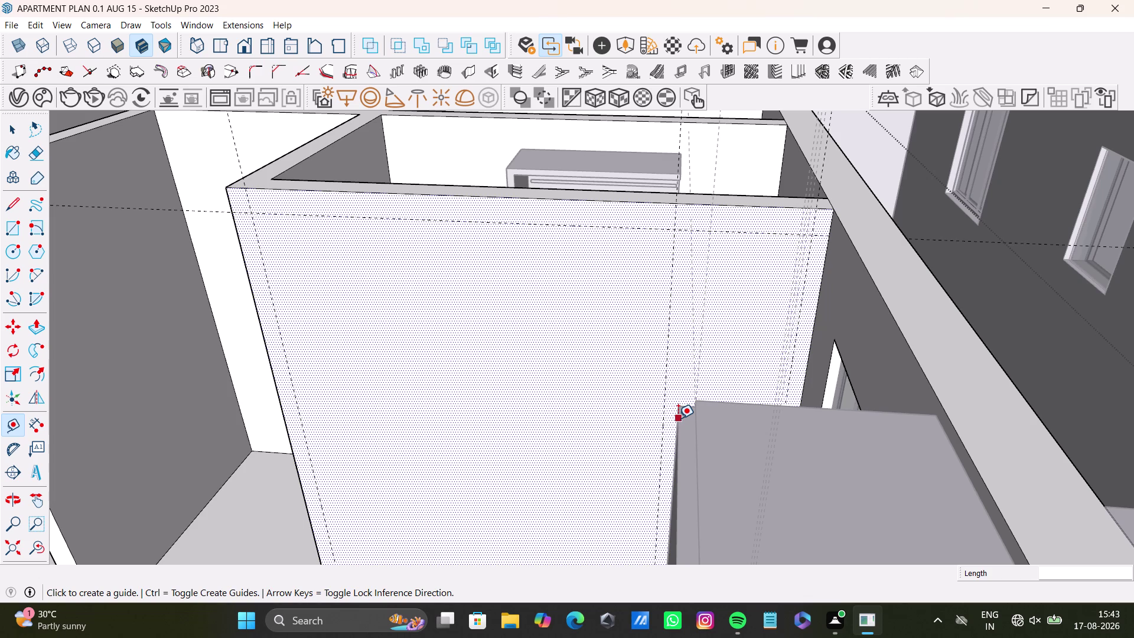
middle_drag(572, 380, 657, 328)
scroll(down, 3)
scroll(down, 3)
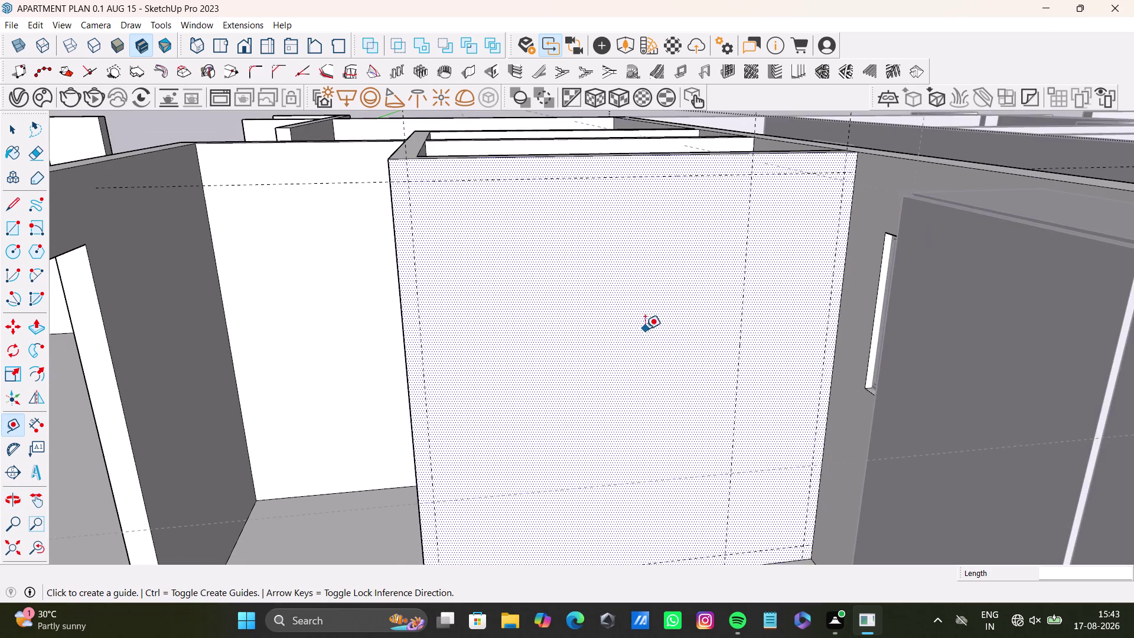
middle_drag(645, 328, 628, 333)
scroll(down, 3)
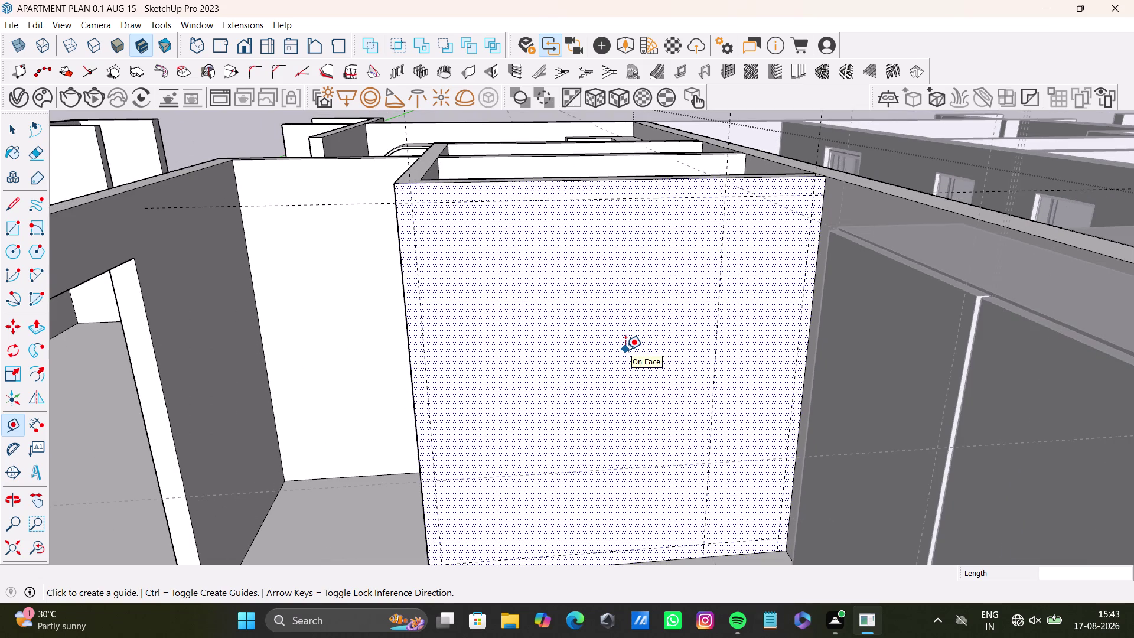
middle_drag(625, 349, 658, 363)
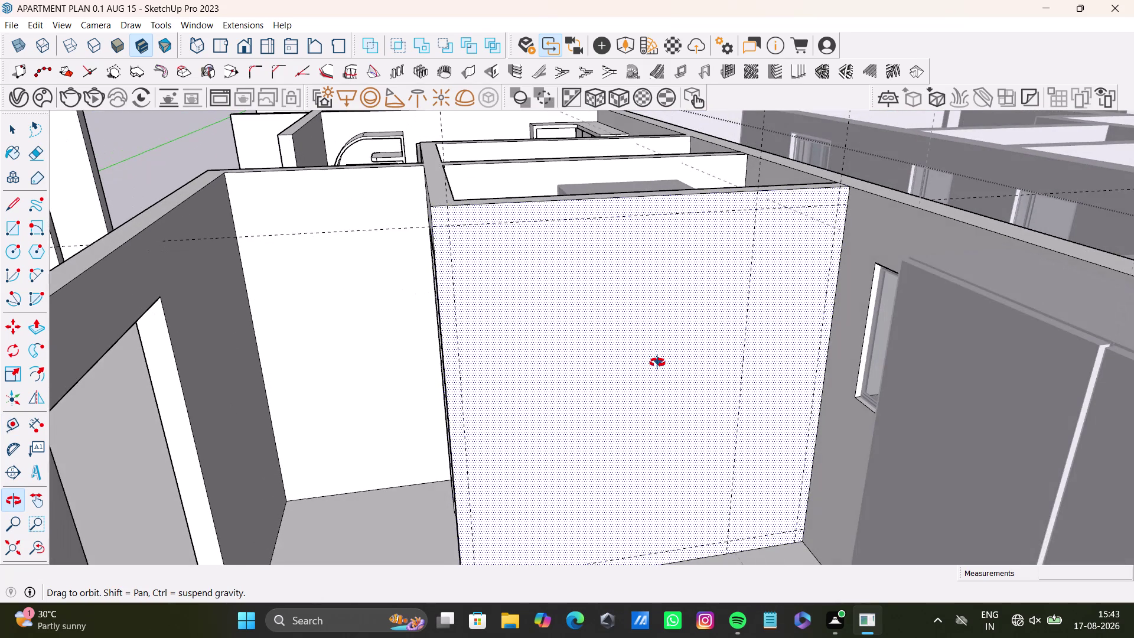
middle_drag(657, 363, 651, 364)
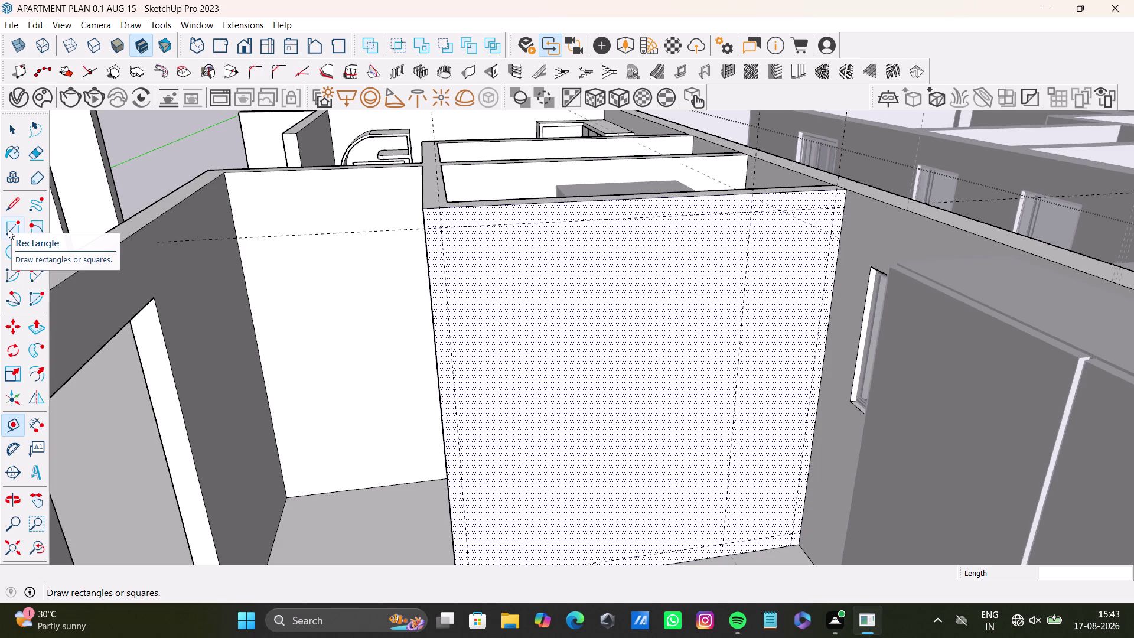
Draw the inset panel rectangle between the top-left and bottom-right guide corners.
click(7, 229)
scroll(up, 3)
click(434, 227)
scroll(down, 3)
middle_drag(642, 404, 623, 273)
middle_drag(653, 275, 629, 535)
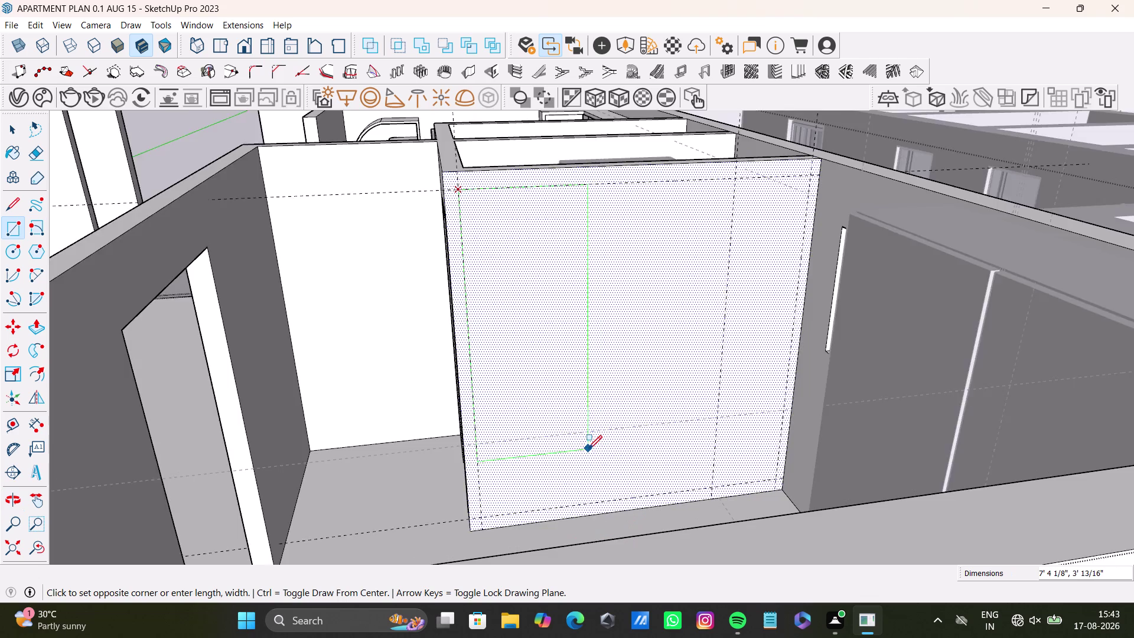
scroll(up, 3)
click(779, 507)
key(space)
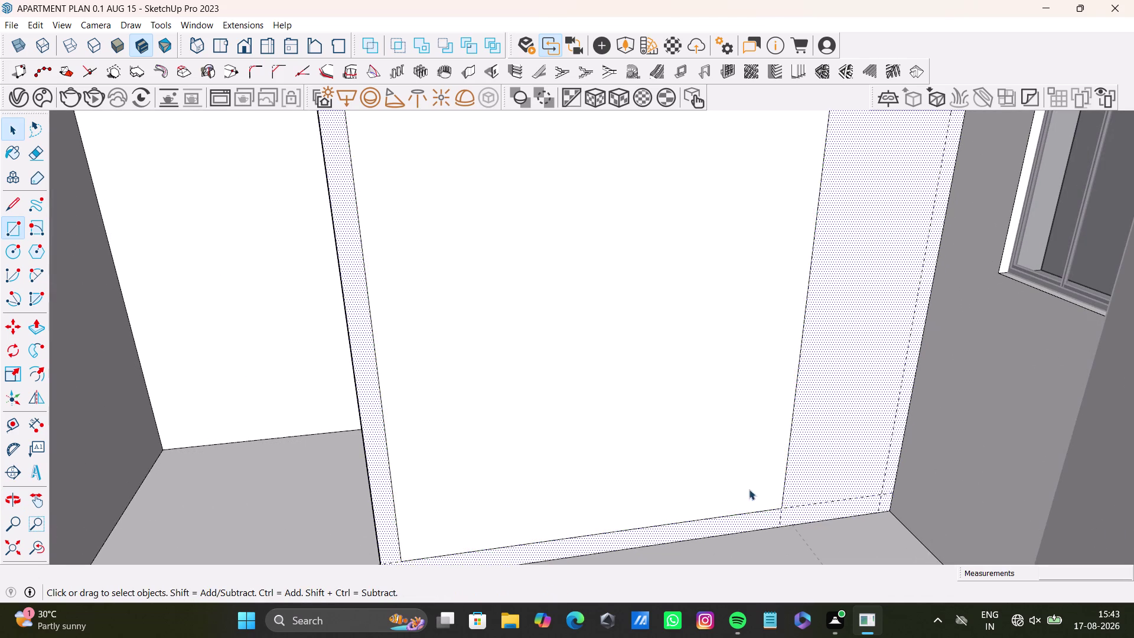
scroll(down, 3)
middle_drag(578, 394, 509, 489)
middle_drag(528, 445, 567, 436)
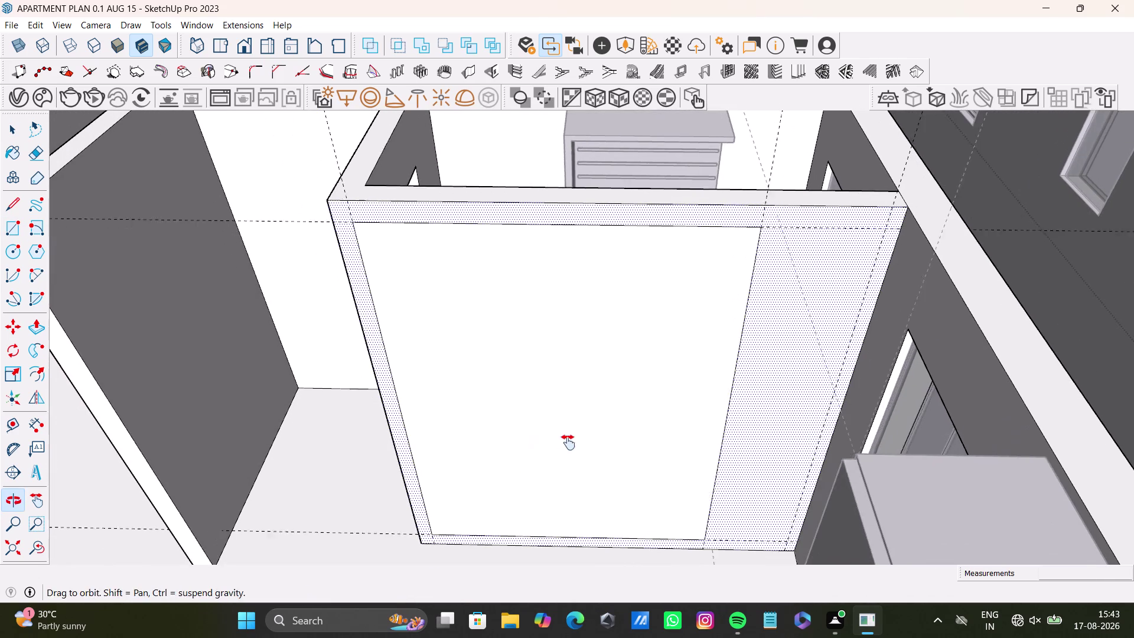
middle_drag(568, 436, 569, 446)
Add a guide just below the bedroom wall's top edge.
click(7, 423)
scroll(up, 3)
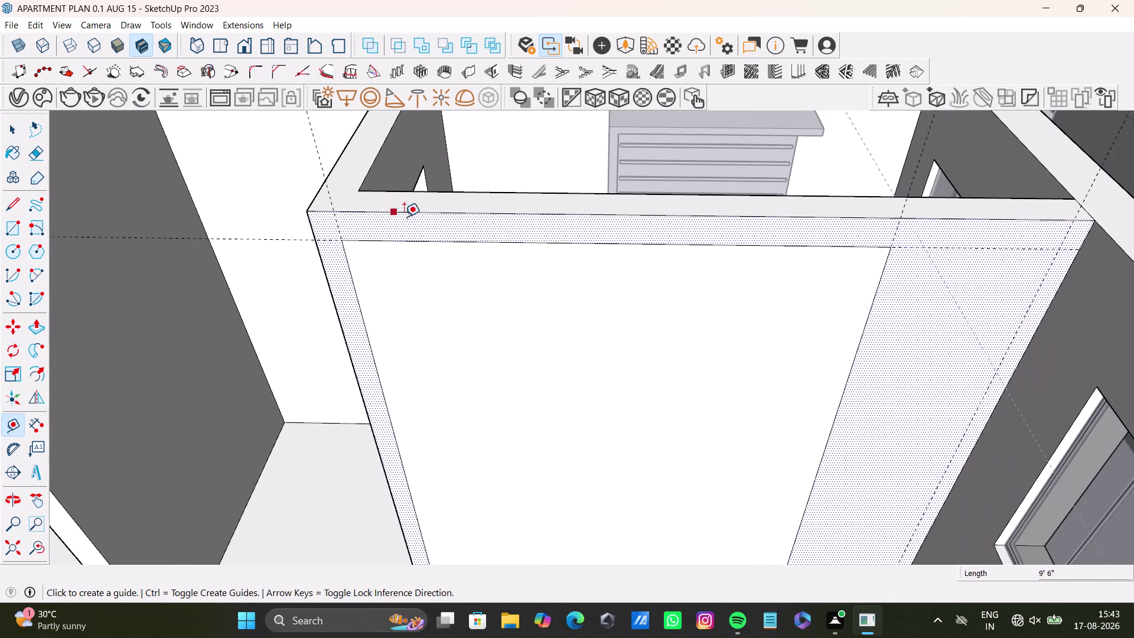
click(437, 242)
click(443, 276)
middle_drag(488, 318, 519, 221)
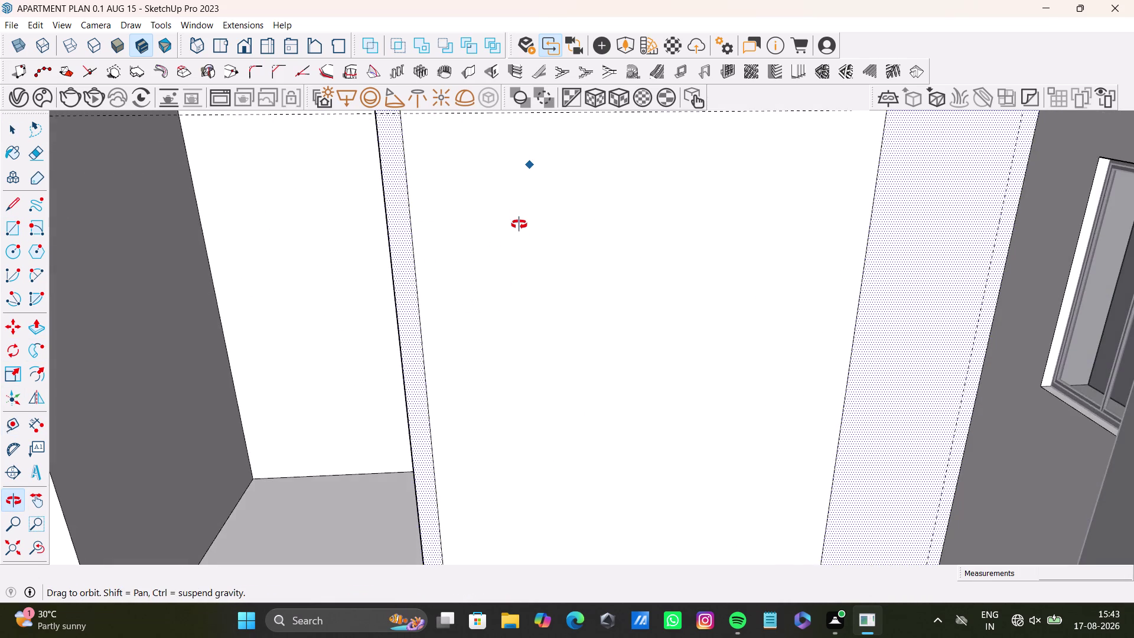
middle_drag(519, 221, 517, 239)
middle_drag(521, 245, 522, 271)
scroll(down, 3)
middle_drag(550, 312, 581, 283)
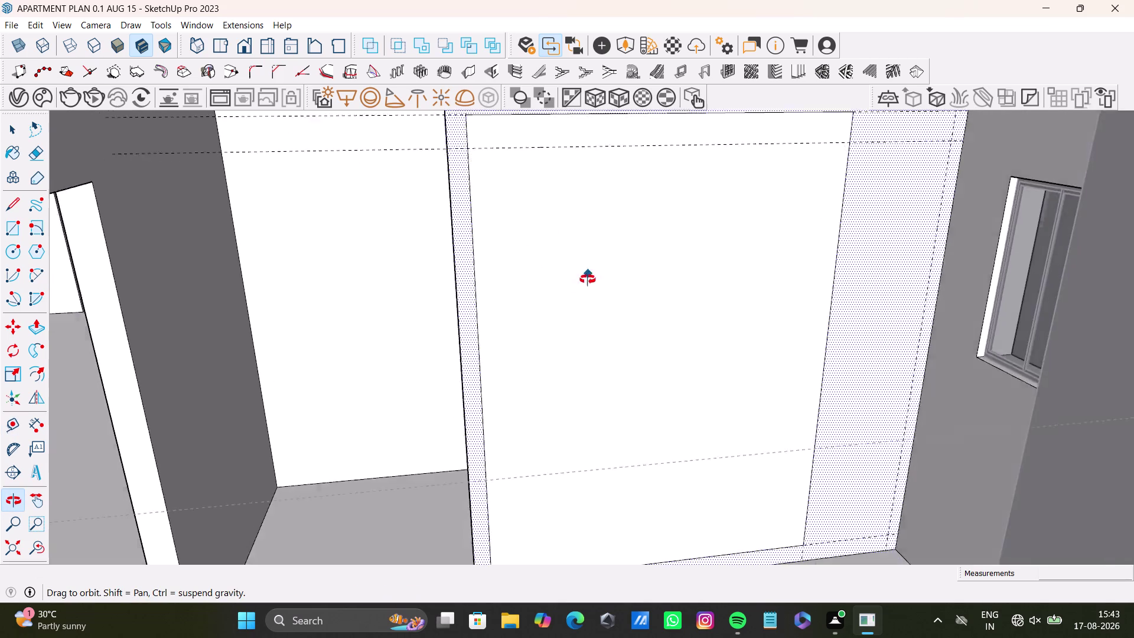
middle_drag(581, 283, 594, 306)
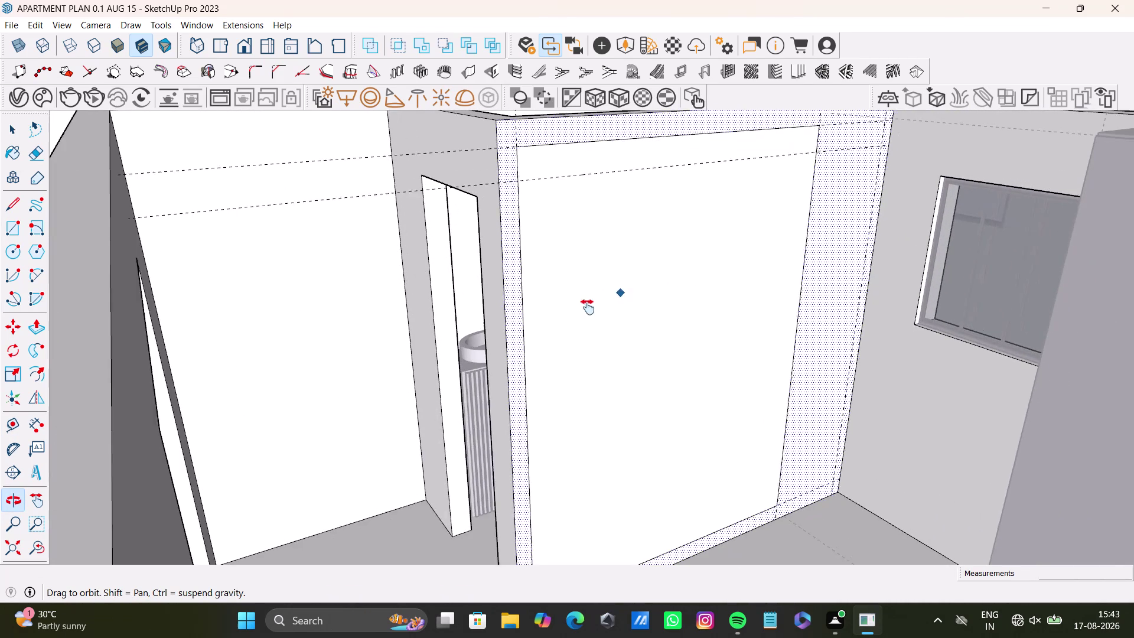
middle_drag(594, 306, 585, 308)
Add a guide 1' 5" above the wall's base.
click(694, 534)
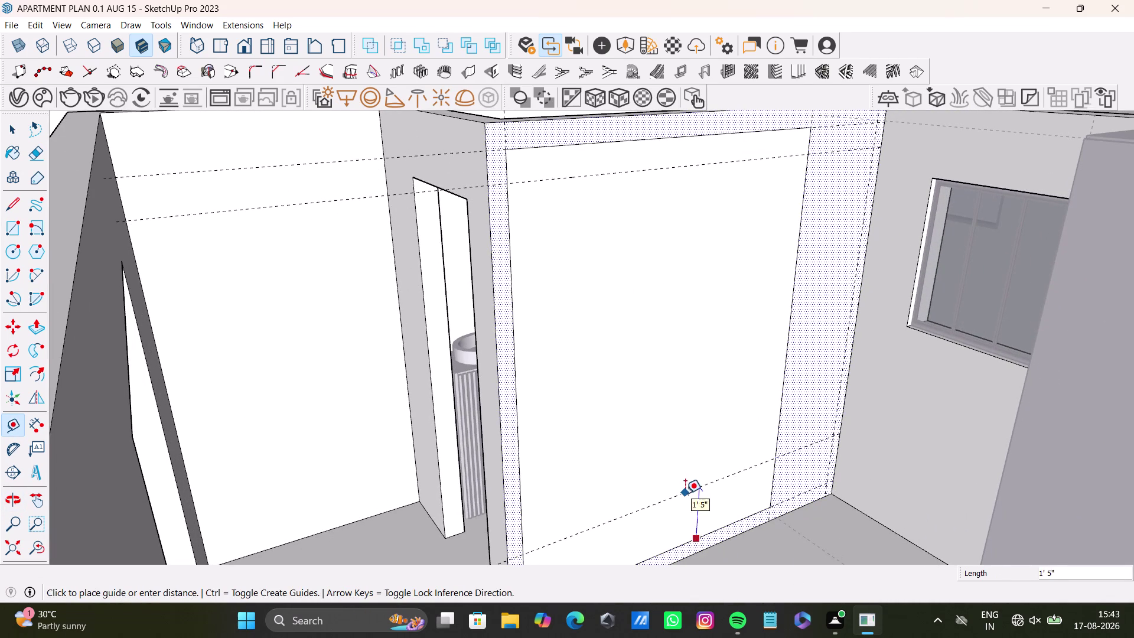
click(688, 508)
middle_drag(744, 501, 668, 510)
scroll(up, 3)
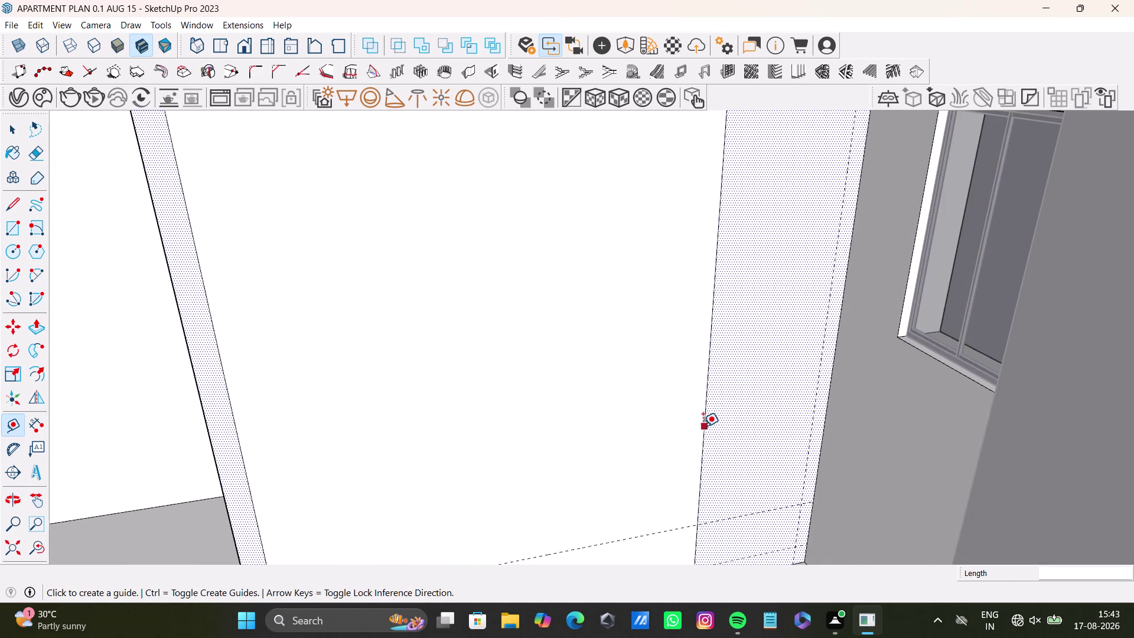
scroll(down, 3)
middle_drag(660, 409, 733, 430)
middle_drag(730, 443, 676, 452)
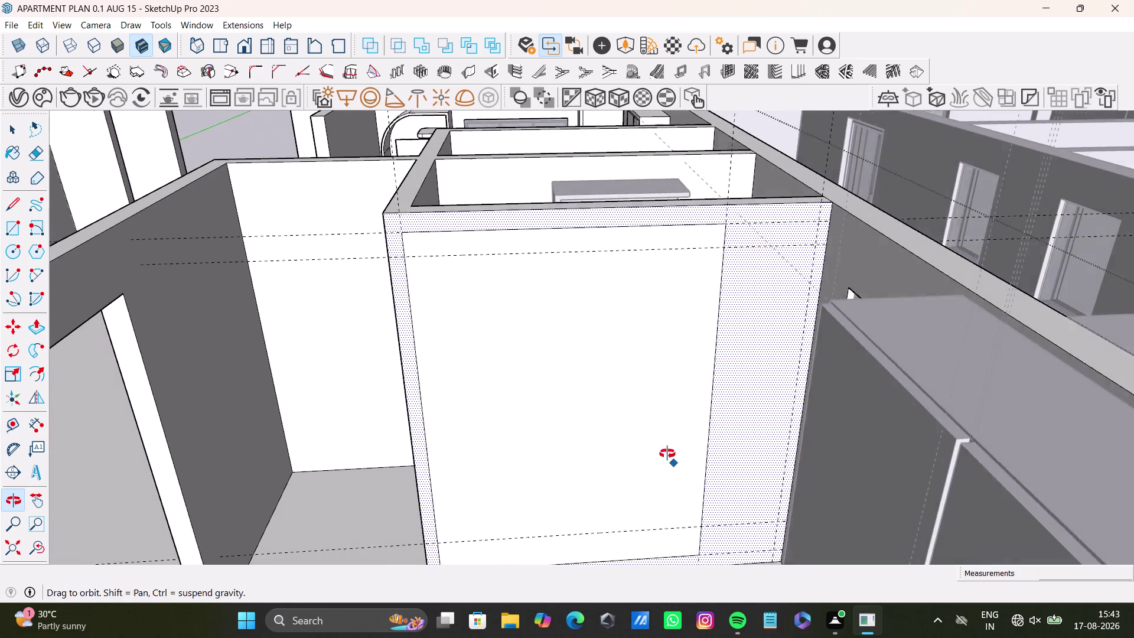
middle_drag(675, 452, 665, 455)
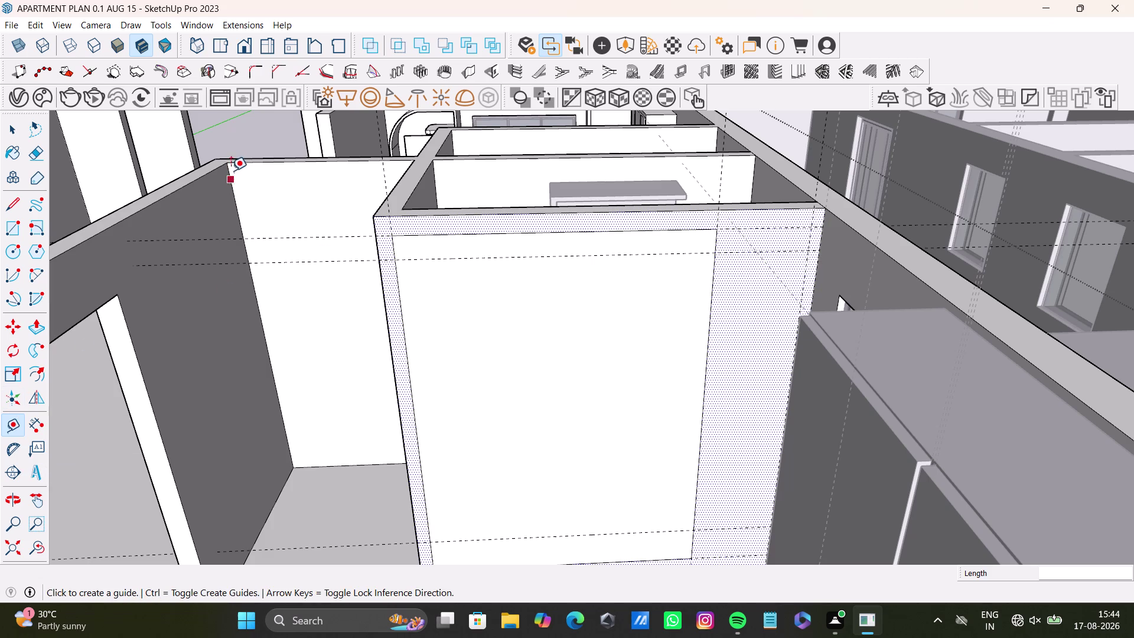
click(18, 224)
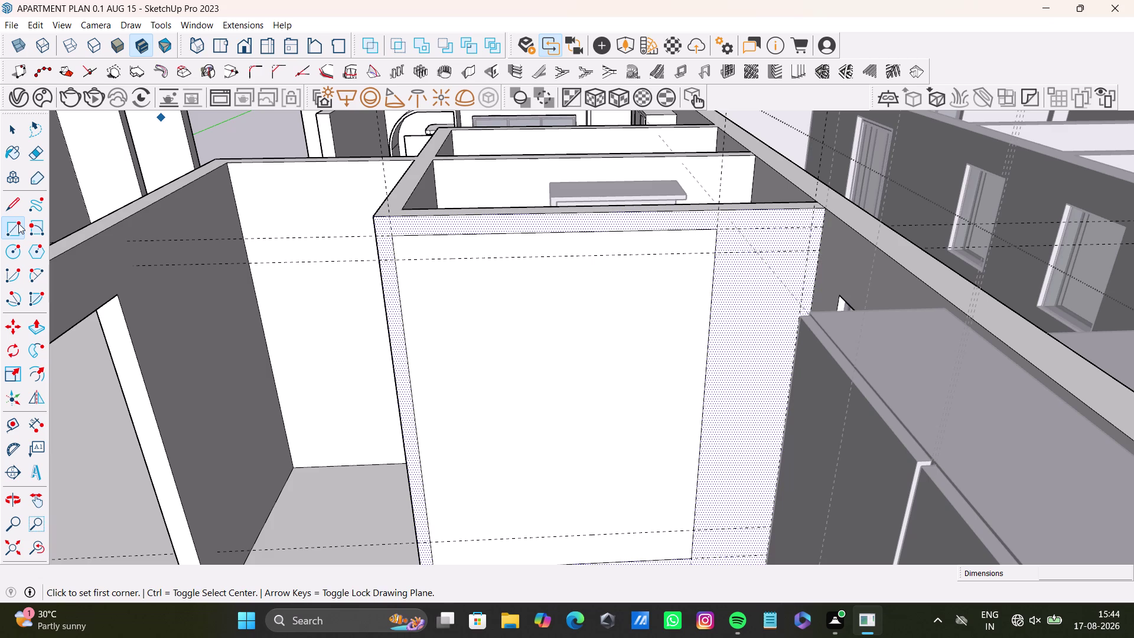
Face the bedroom wall and measure a guide 1' 4 1/8" down from its top edge.
middle_drag(541, 301, 665, 334)
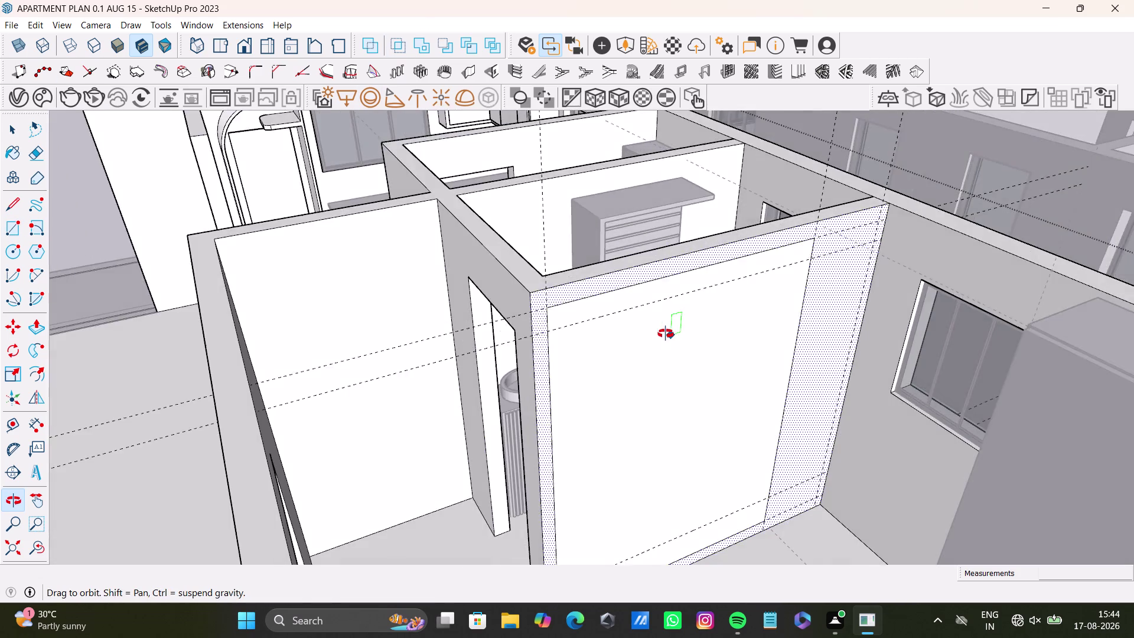
middle_drag(666, 334, 627, 256)
middle_drag(672, 283, 637, 274)
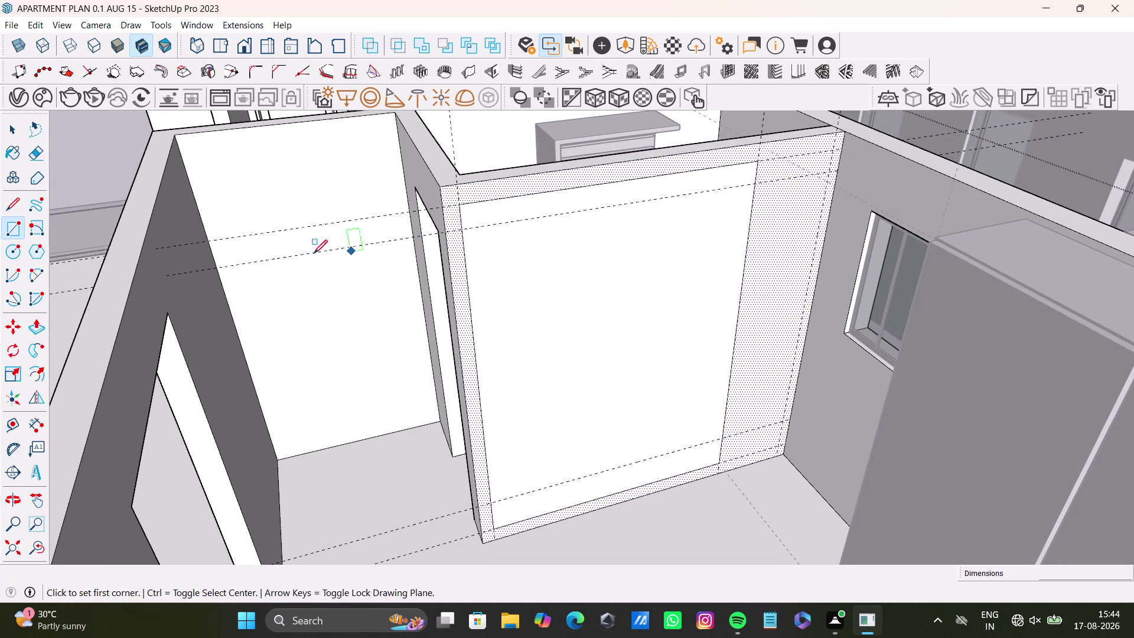
click(9, 226)
scroll(up, 3)
middle_drag(609, 281, 513, 280)
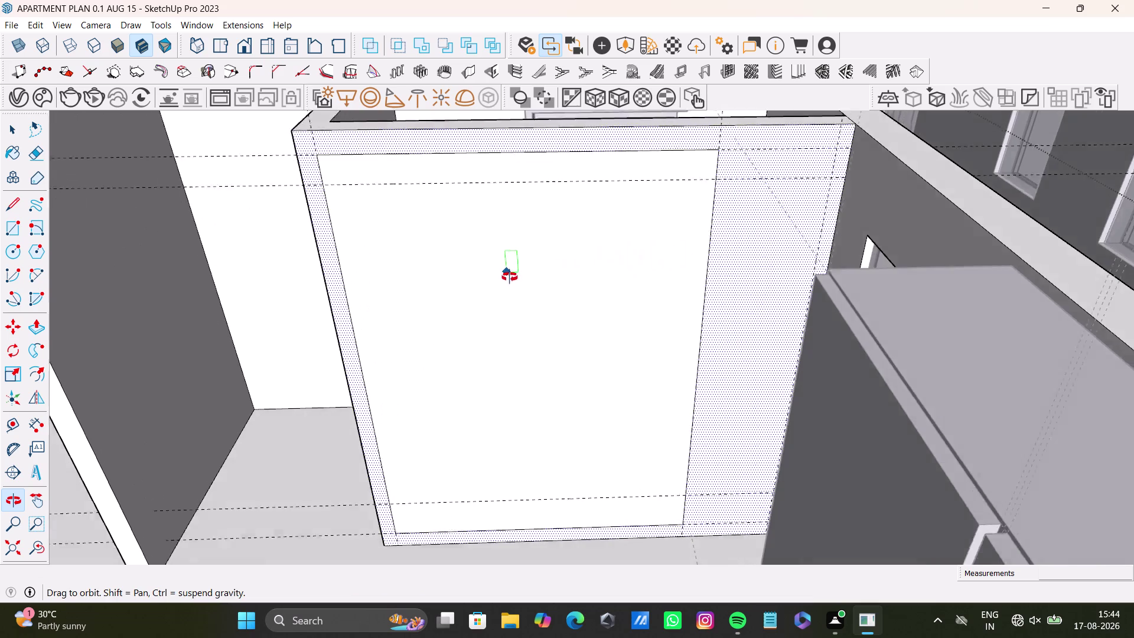
middle_drag(513, 279, 509, 266)
drag(13, 420, 16, 413)
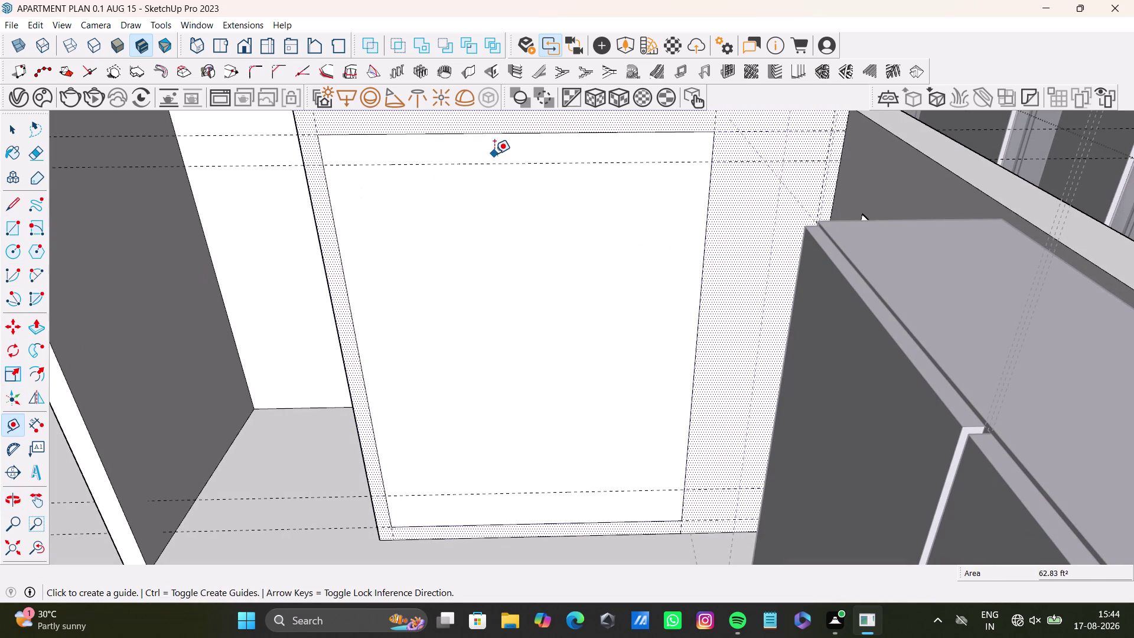
click(495, 161)
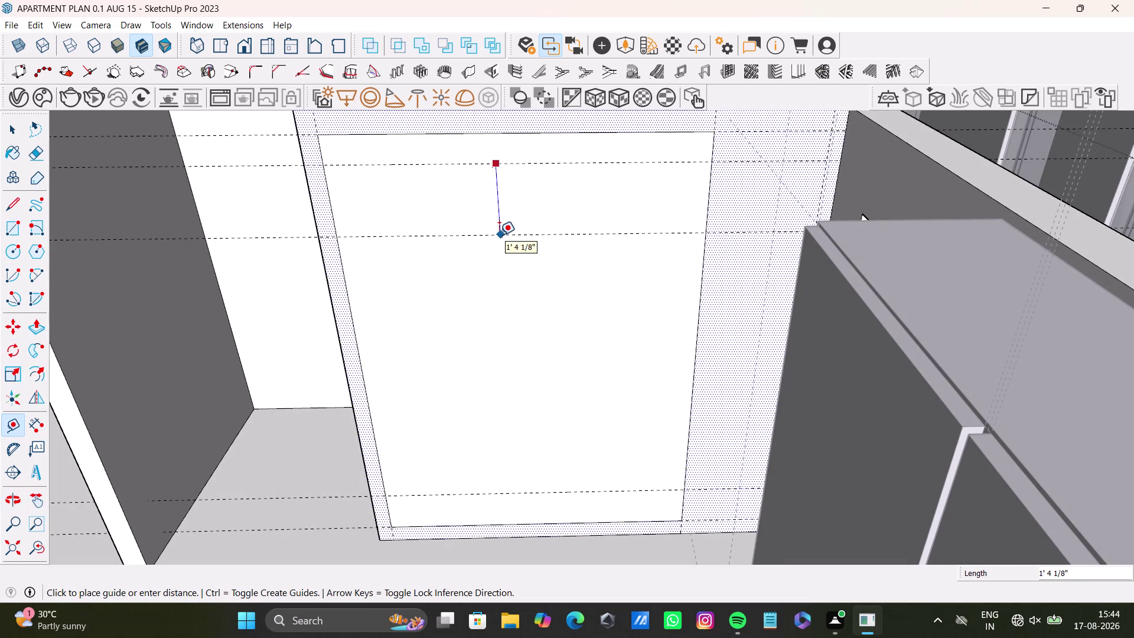
click(499, 236)
middle_drag(603, 279, 631, 326)
middle_drag(631, 326, 632, 312)
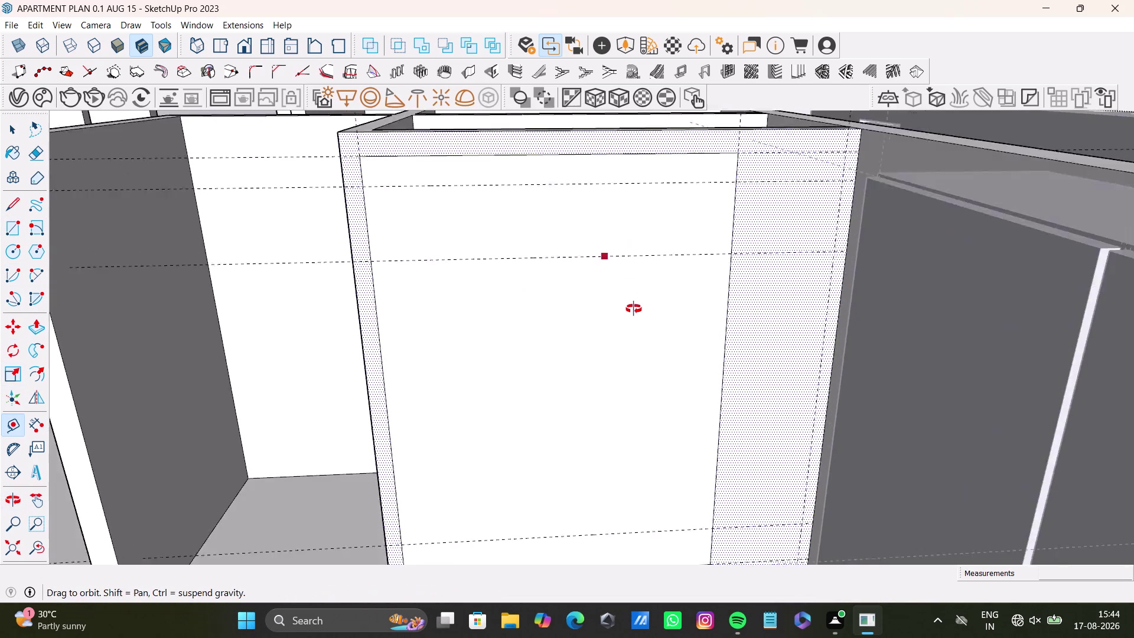
middle_drag(632, 313, 630, 336)
click(36, 551)
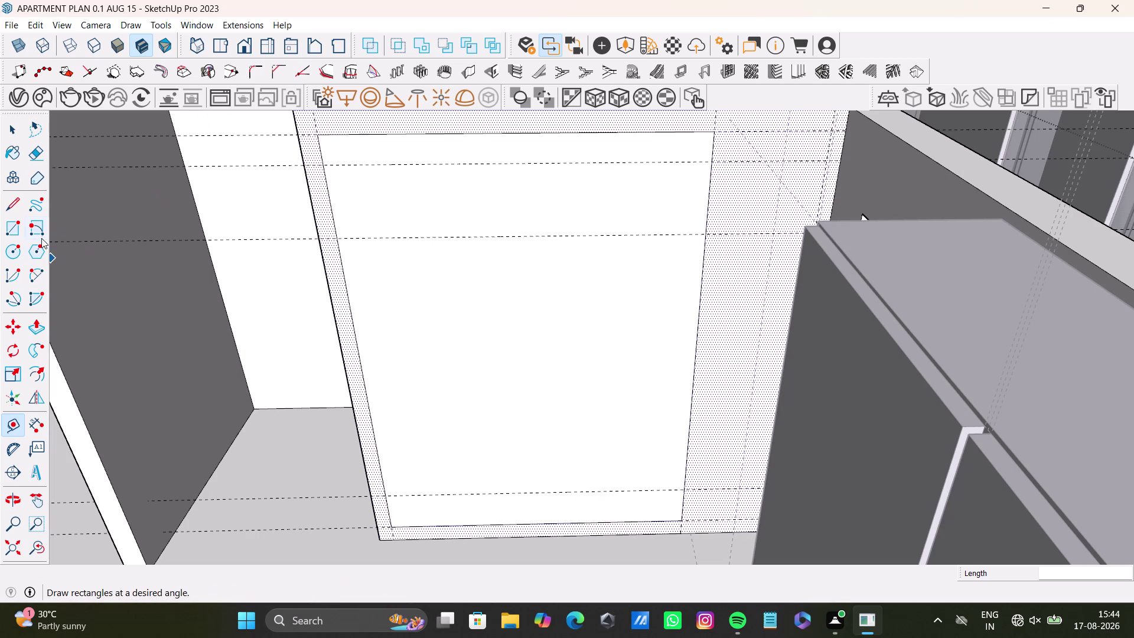
Draw the shelf rectangle between the upper guides.
click(13, 226)
drag(365, 164, 371, 164)
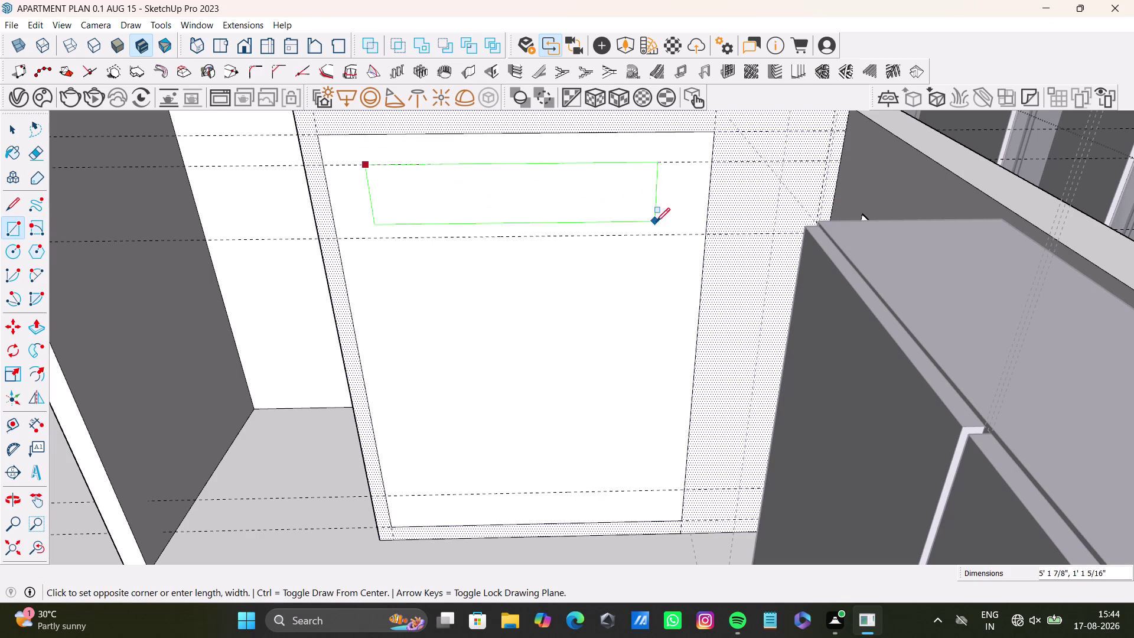
click(677, 233)
key(space)
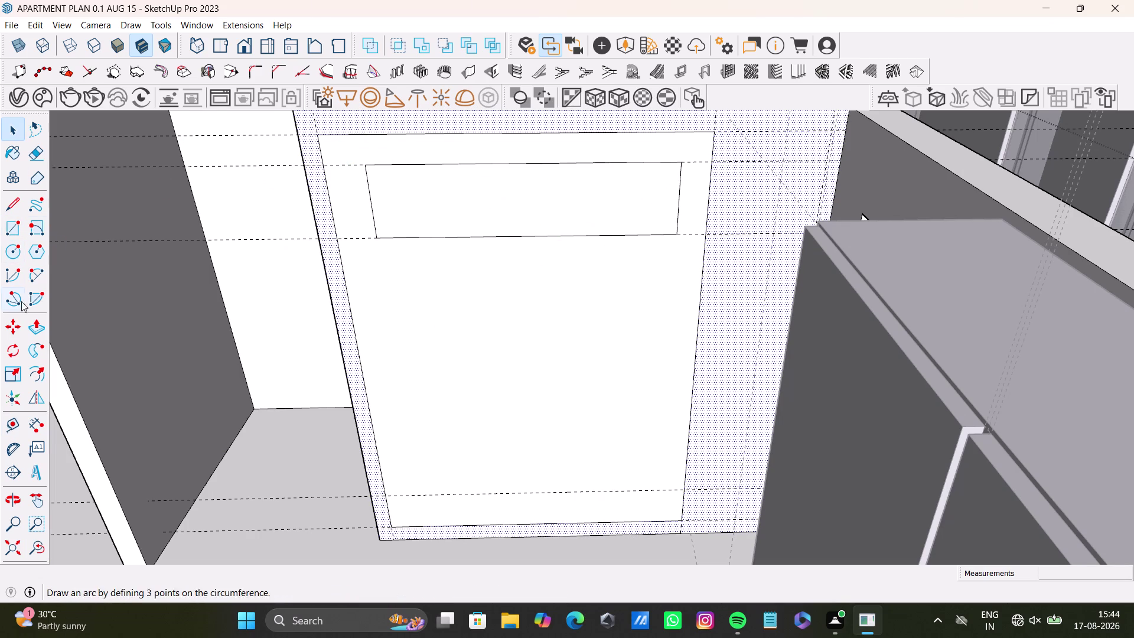
Cap both short ends of the rectangle with bulging 2-point arcs.
click(38, 275)
click(367, 166)
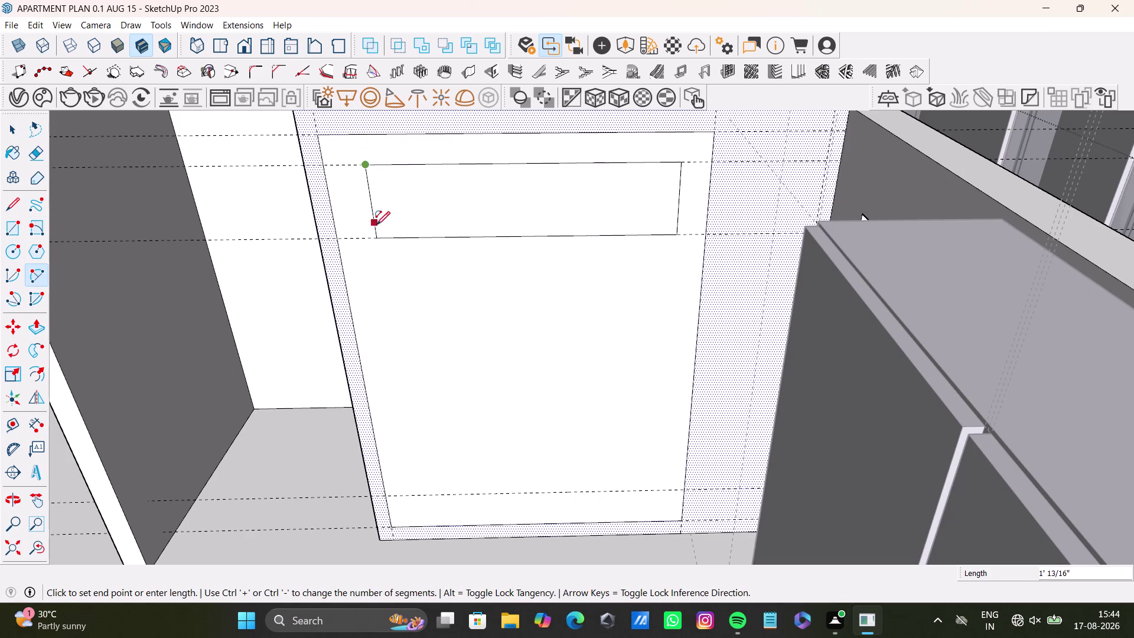
click(379, 235)
click(341, 201)
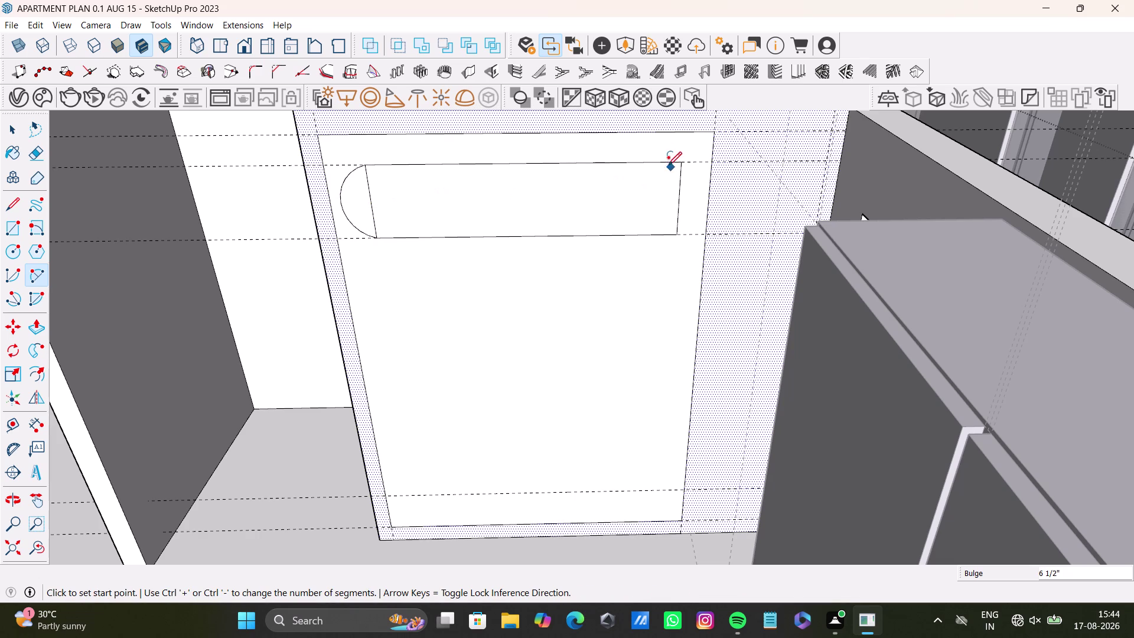
click(681, 164)
click(681, 229)
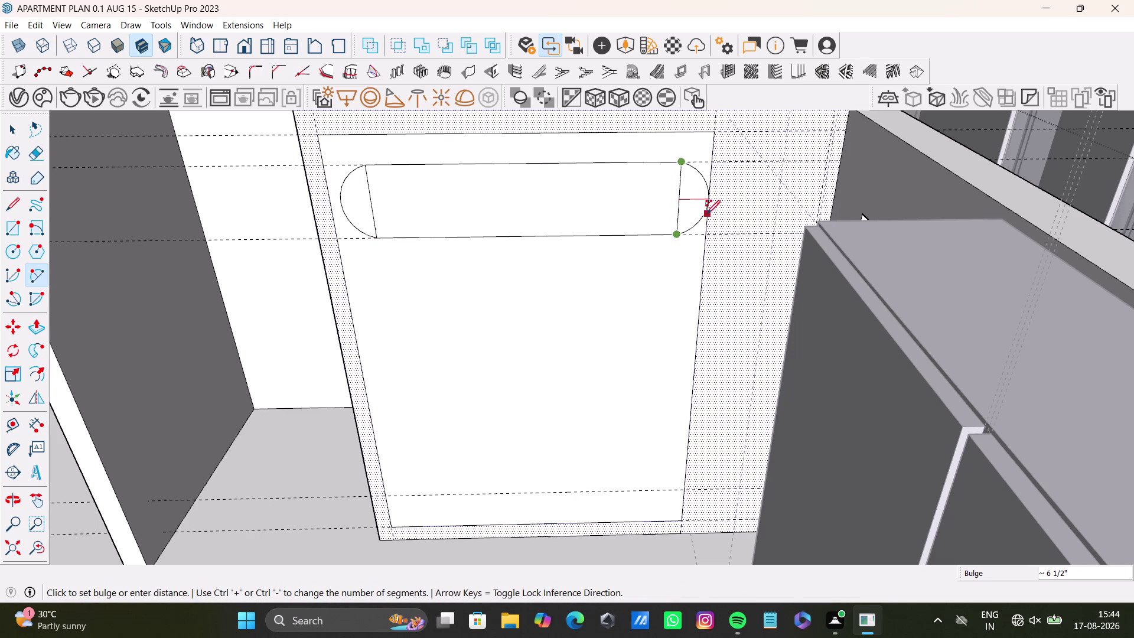
click(706, 211)
key(space)
Delete the straight left and right end edges, leaving the rounded slot.
click(678, 205)
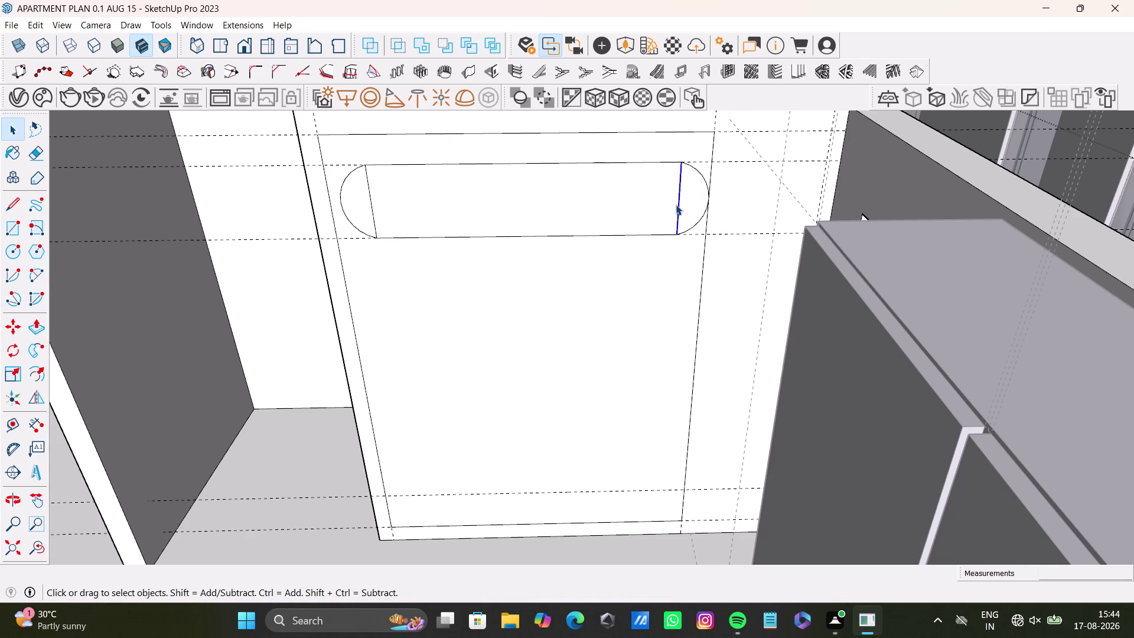
key(Delete)
drag(669, 204, 360, 209)
key(Delete)
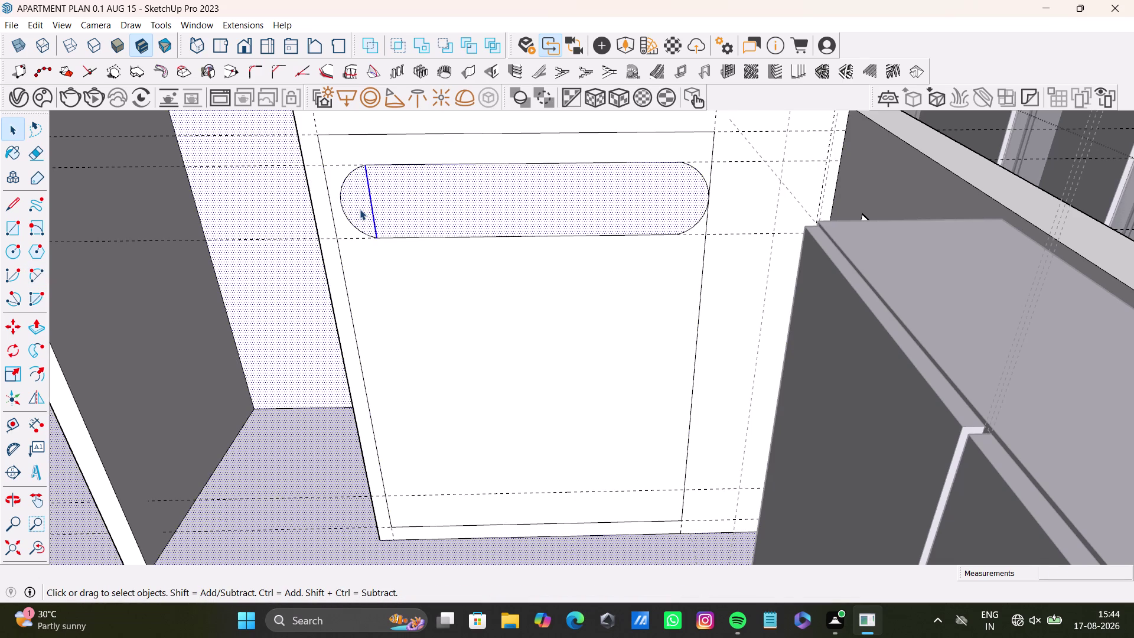
key(space)
click(374, 217)
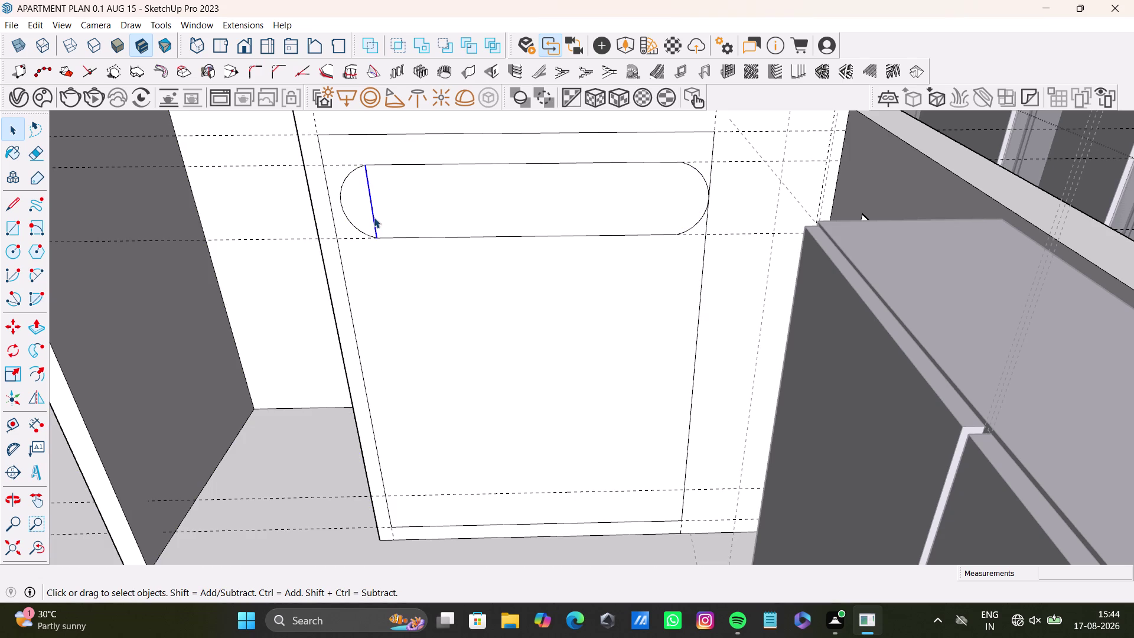
key(Delete)
scroll(down, 3)
middle_drag(401, 208, 488, 178)
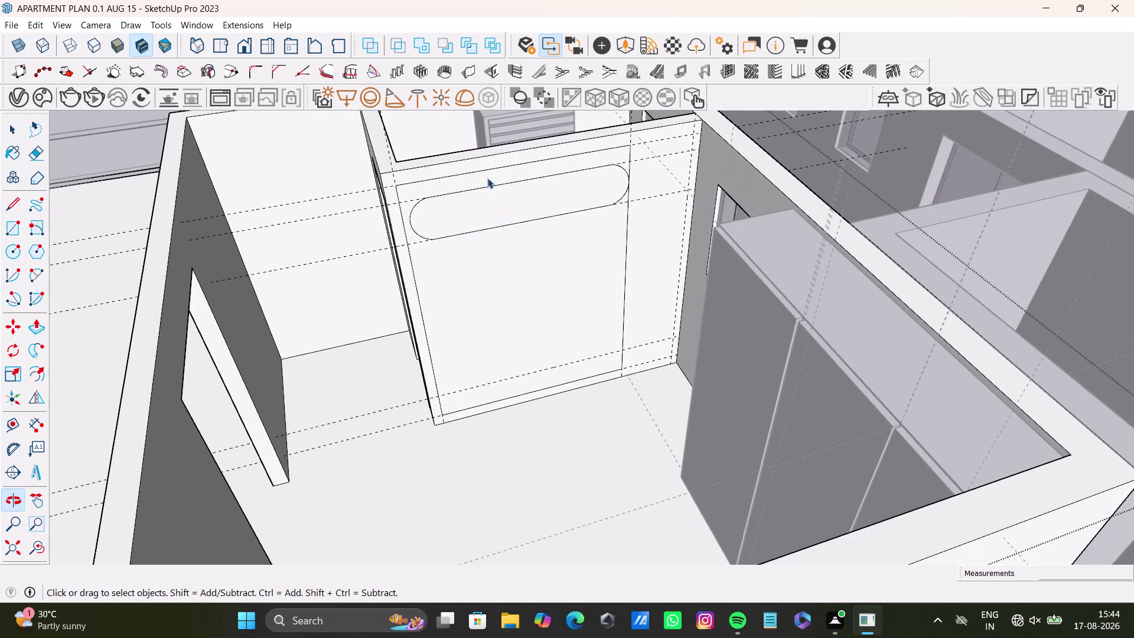
Offset the rounded slot face inward by about 2 5/16".
click(506, 212)
key(p)
click(506, 211)
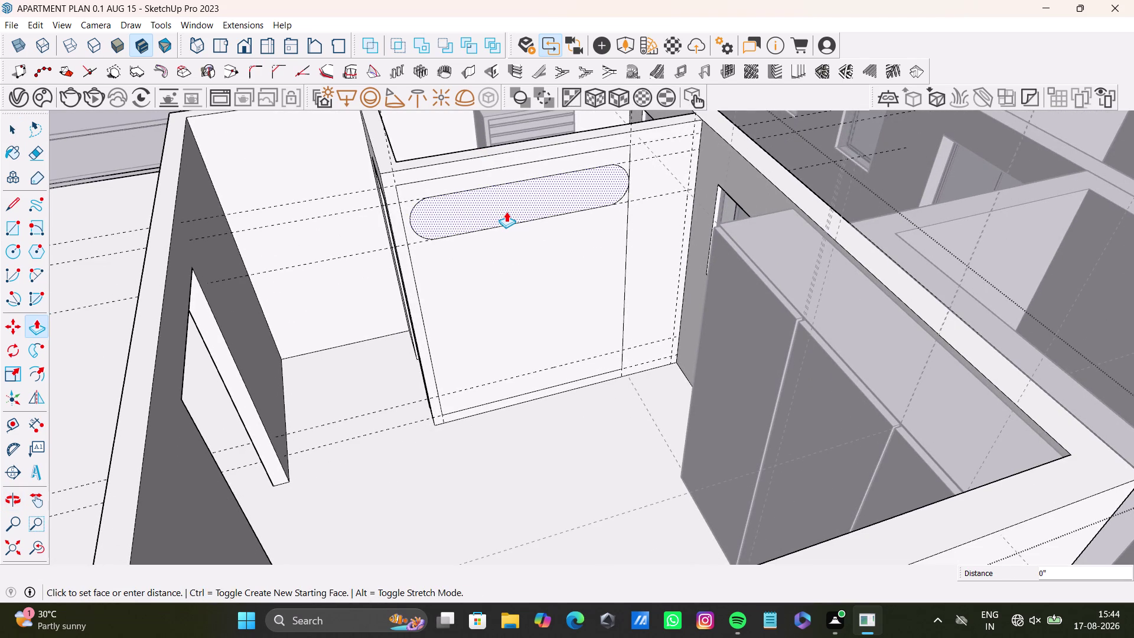
key(f)
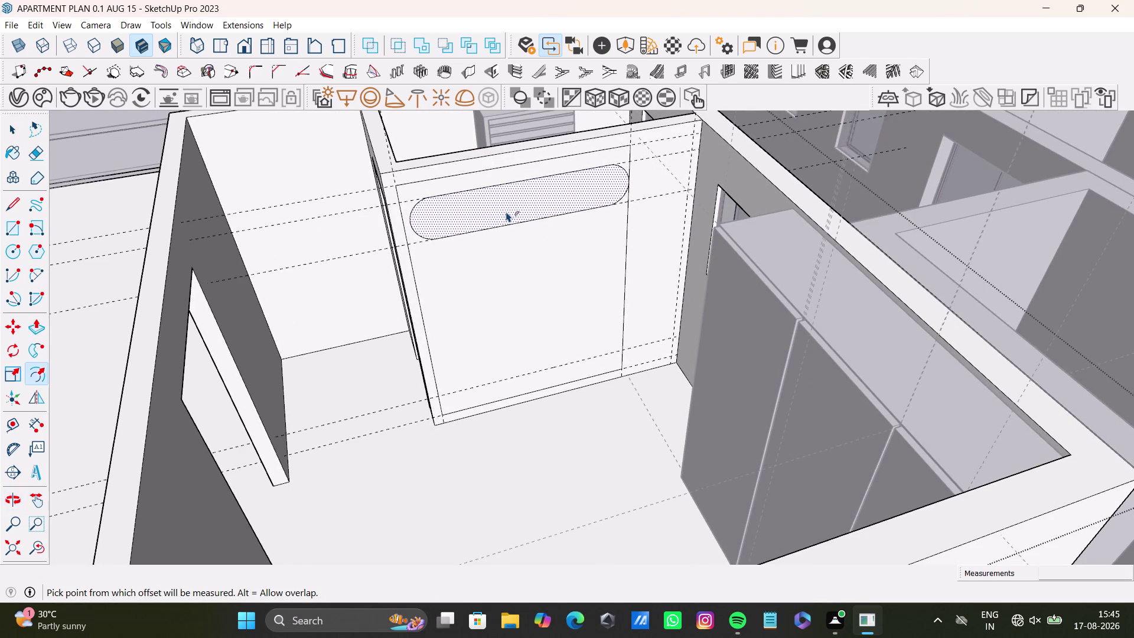
key(Return)
click(522, 205)
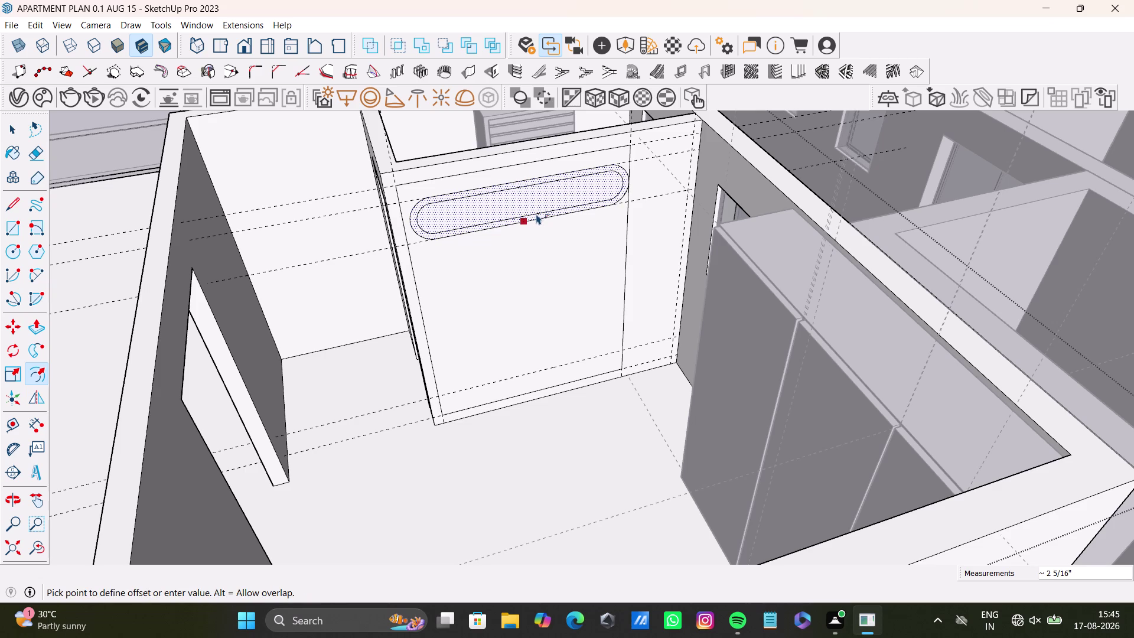
click(537, 214)
key(space)
Pull the rounded ring 11 13/16" out from the bedroom wall into a shelf.
scroll(down, 3)
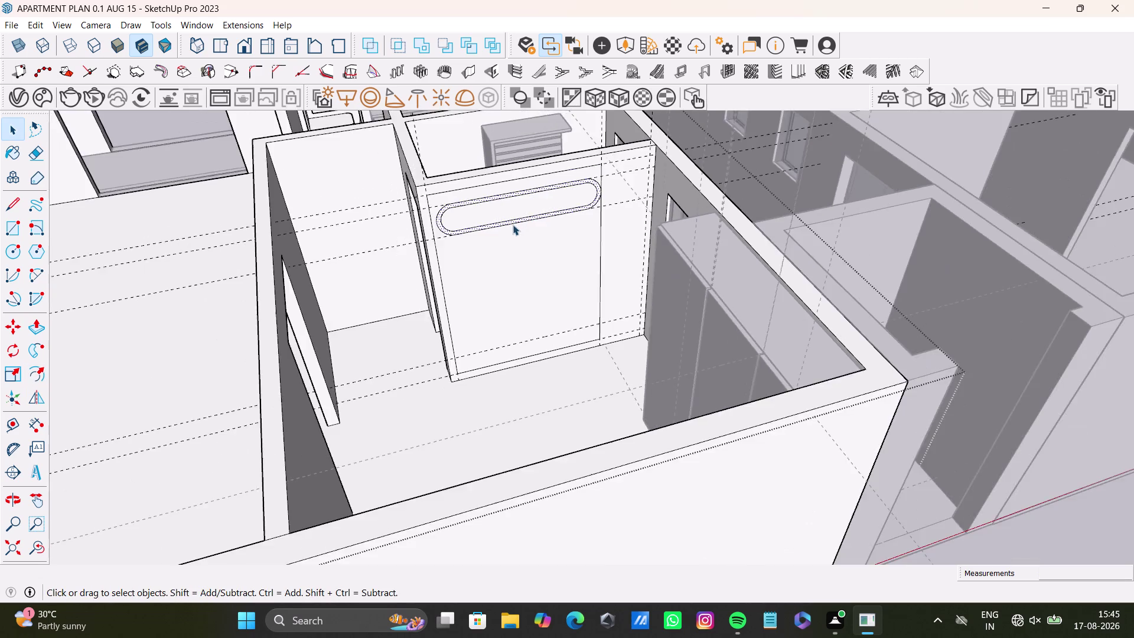
scroll(down, 3)
scroll(down, 3)
middle_drag(237, 305, 374, 292)
middle_drag(551, 316, 474, 331)
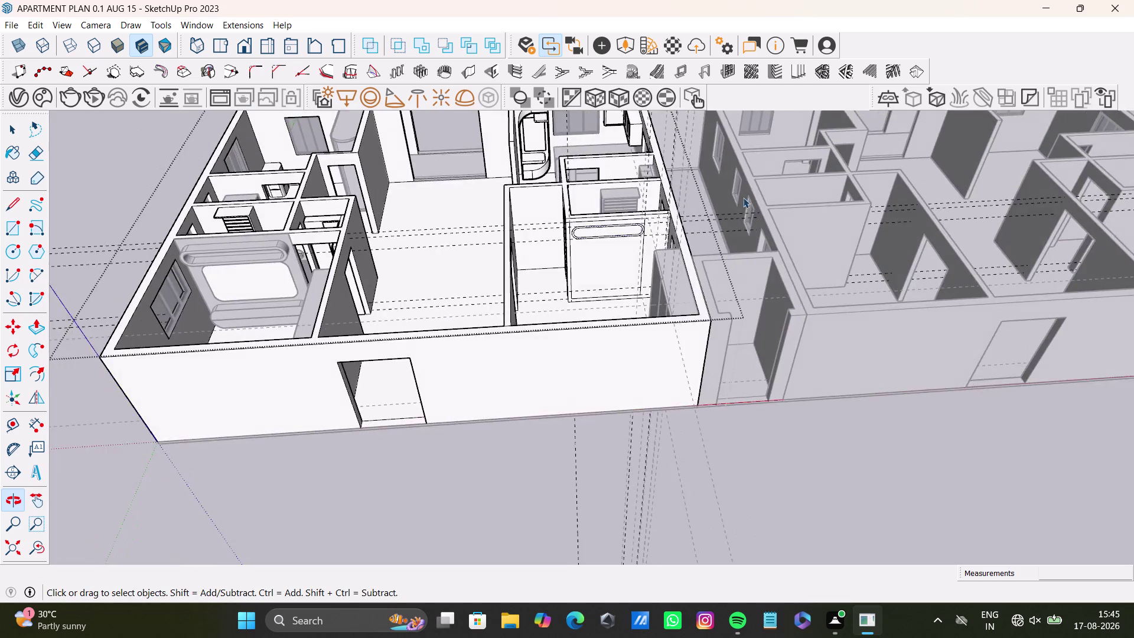
scroll(up, 3)
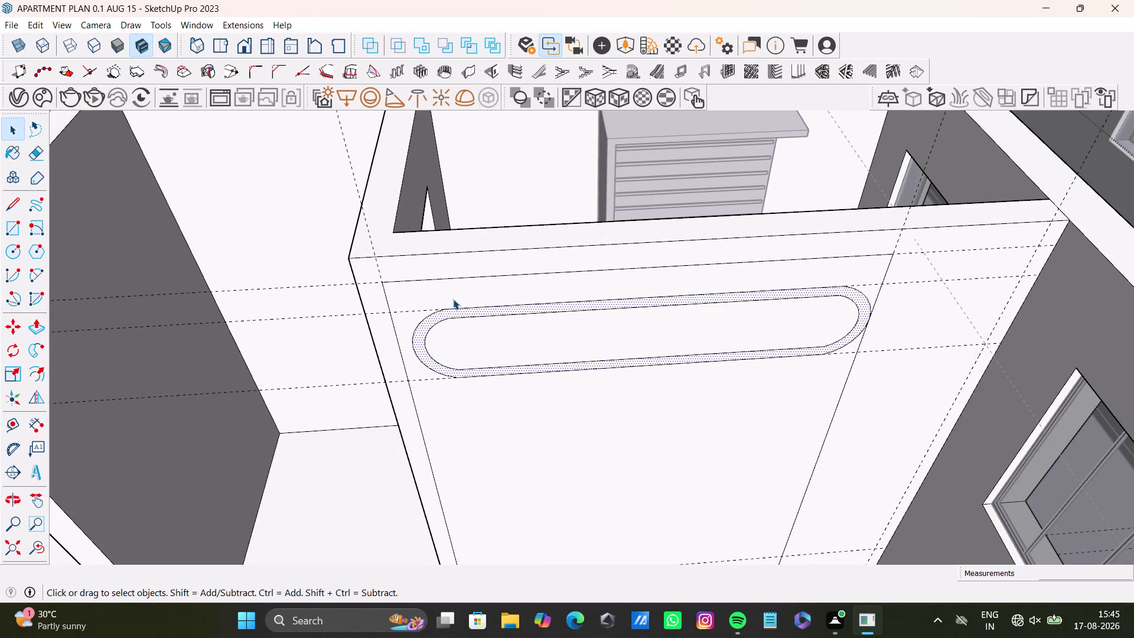
click(422, 345)
key(p)
drag(422, 346, 423, 399)
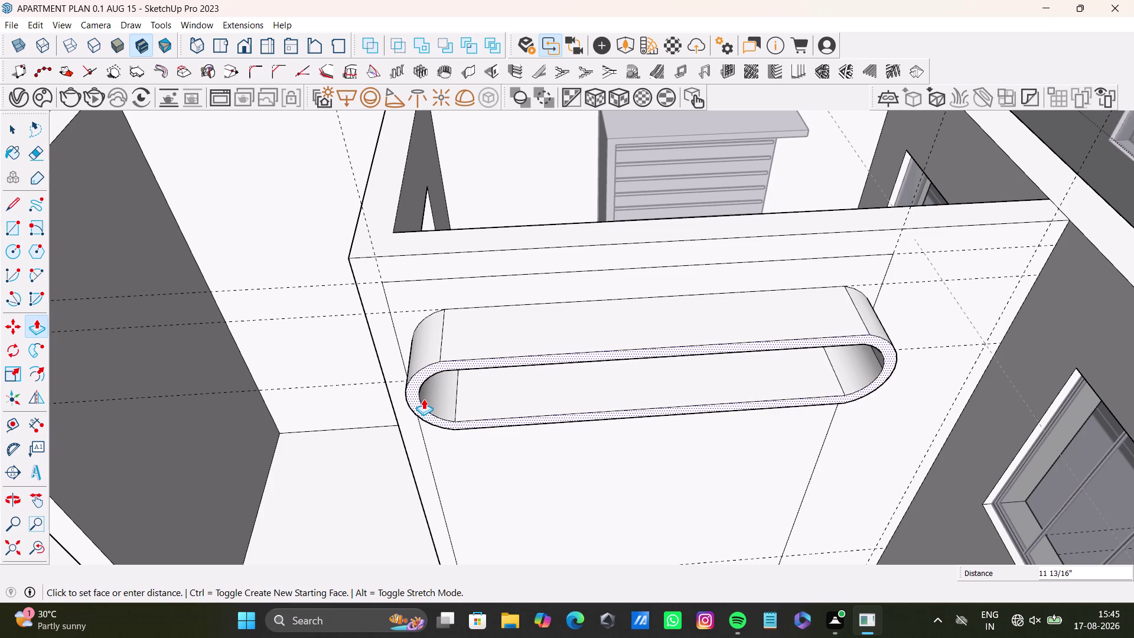
drag(423, 399, 425, 388)
Attempt to rescale the shelf from a side grip, then cancel and undo.
key(s)
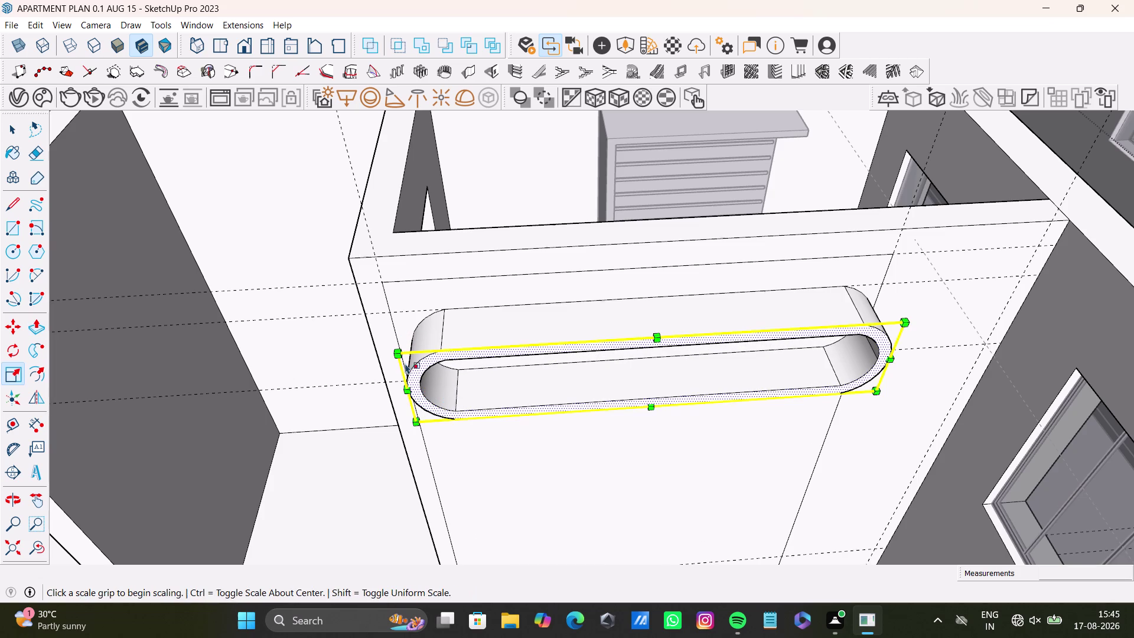
click(405, 387)
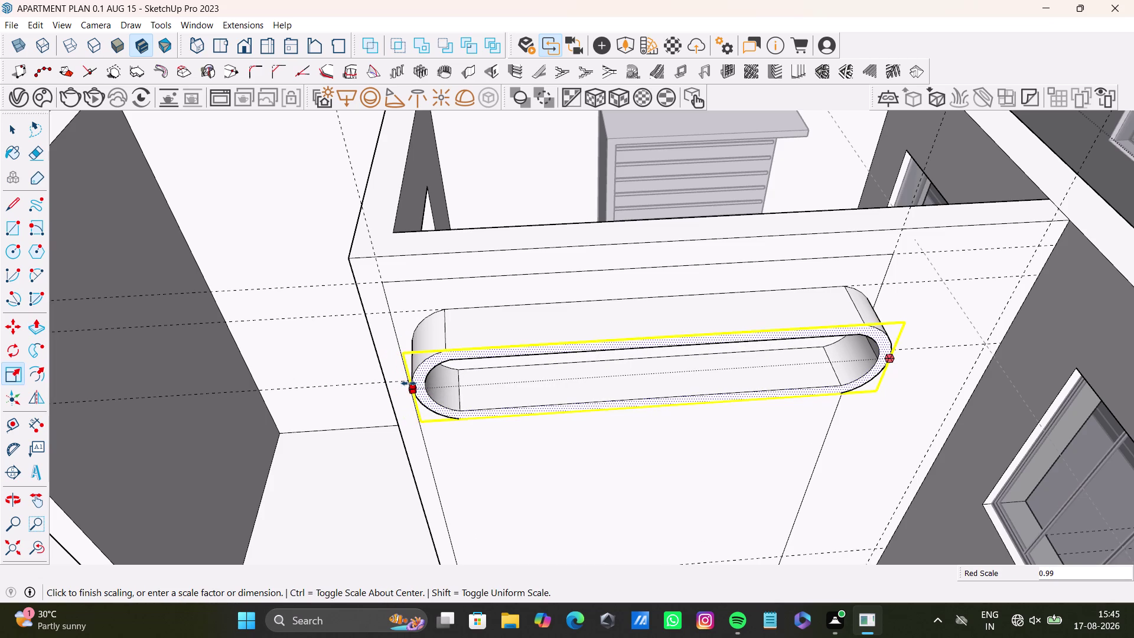
key(space)
key(ctrl+z)
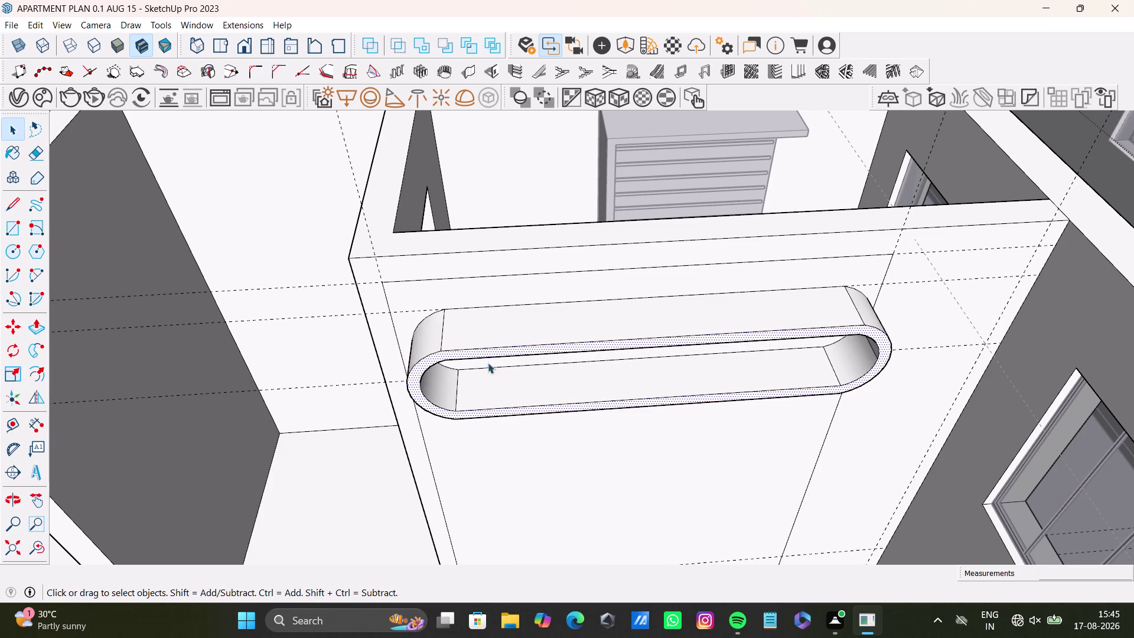
Select the shelf's top, curved and inner faces.
double_click(503, 334)
double_click(429, 345)
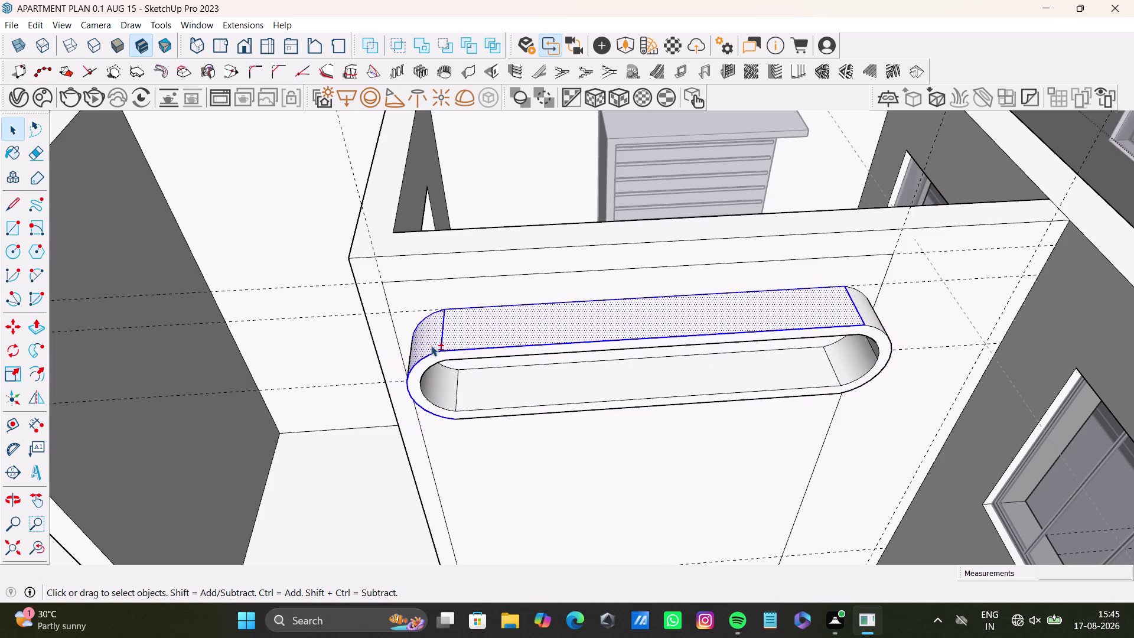
double_click(427, 383)
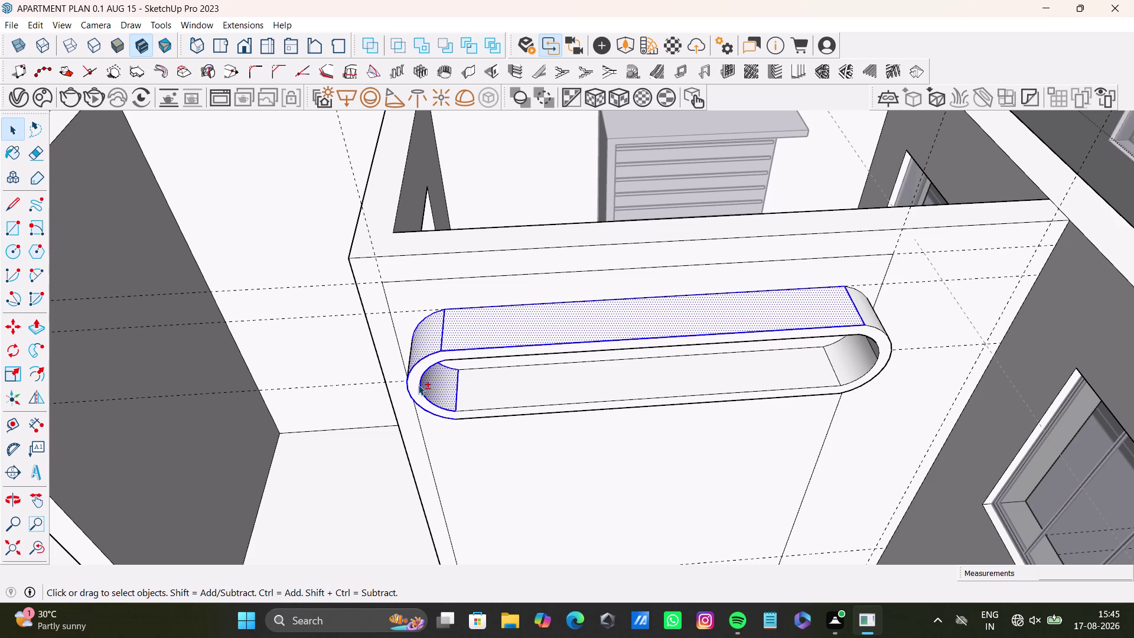
double_click(418, 384)
double_click(497, 384)
double_click(517, 386)
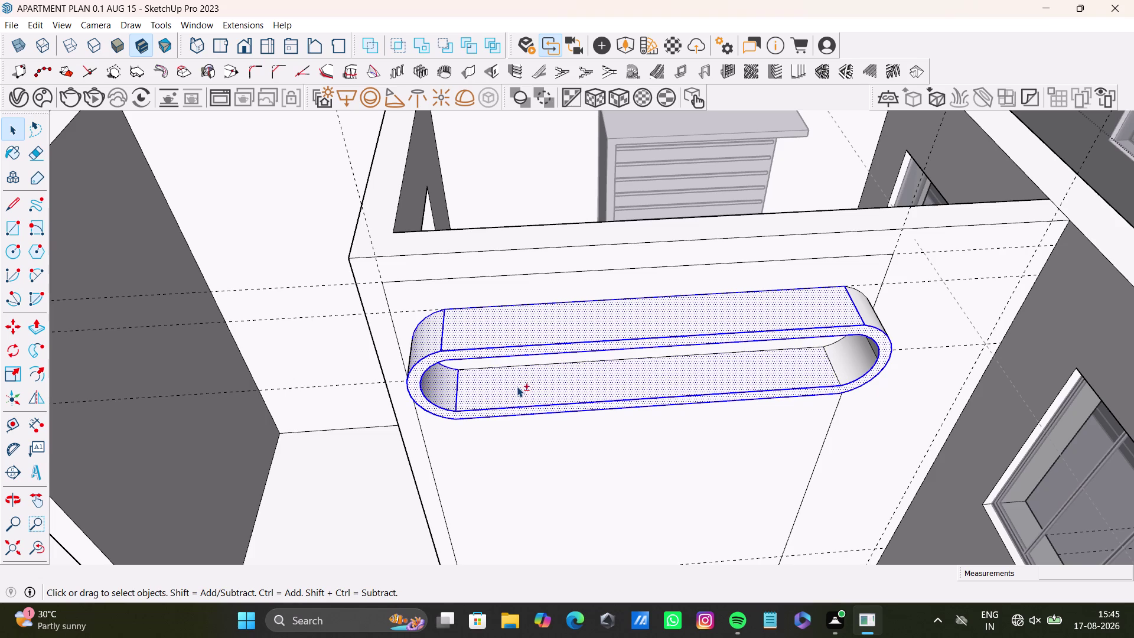